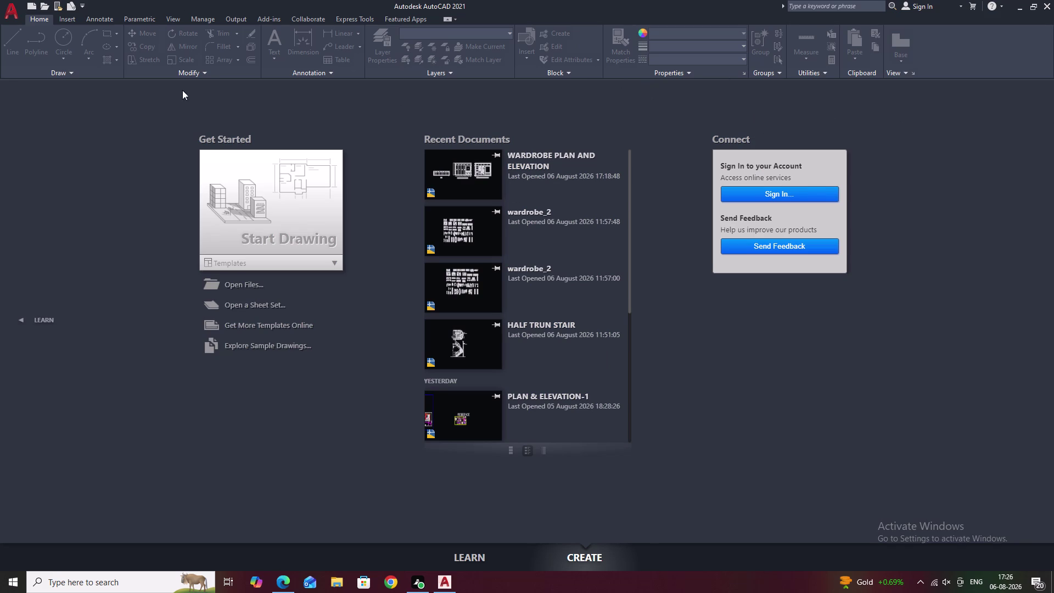
Start a new blank drawing.
click(274, 210)
scroll(down, 3)
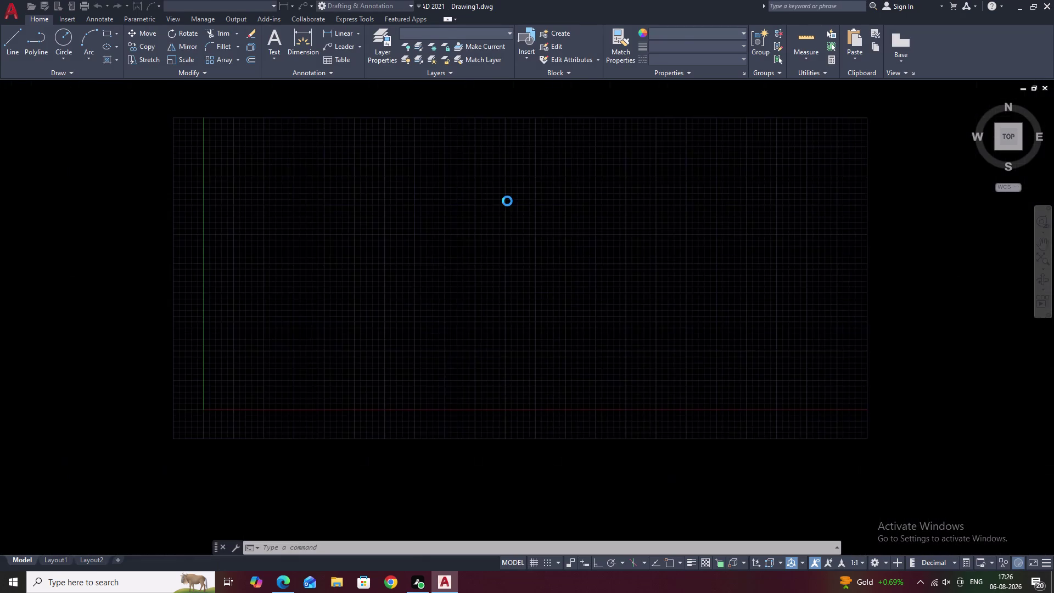
middle_drag(509, 201, 426, 263)
Set drawing units to 0.00 length precision with Meters insertion scale.
text(UN)
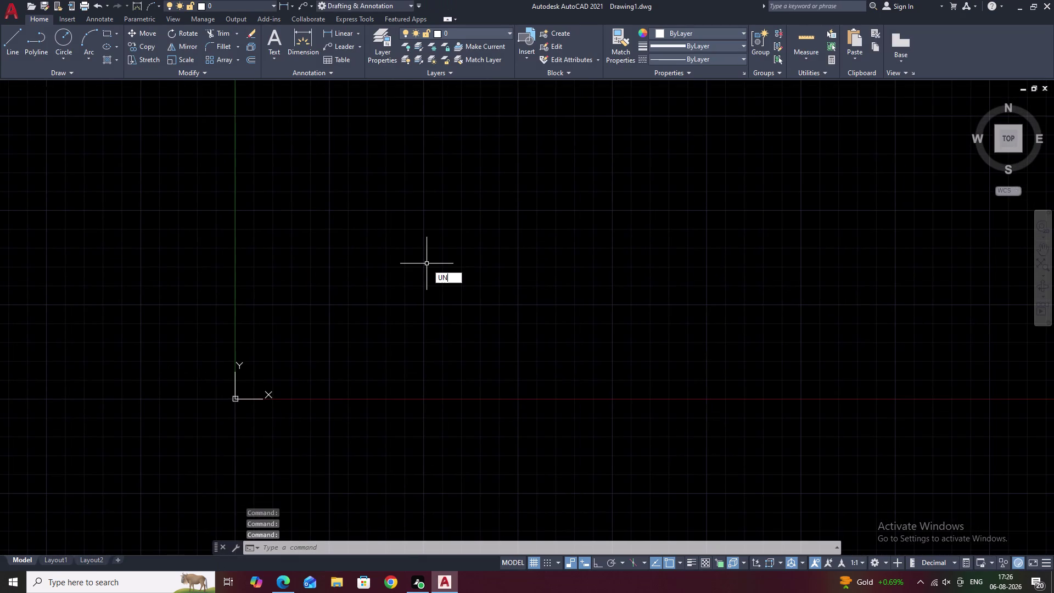
key(space)
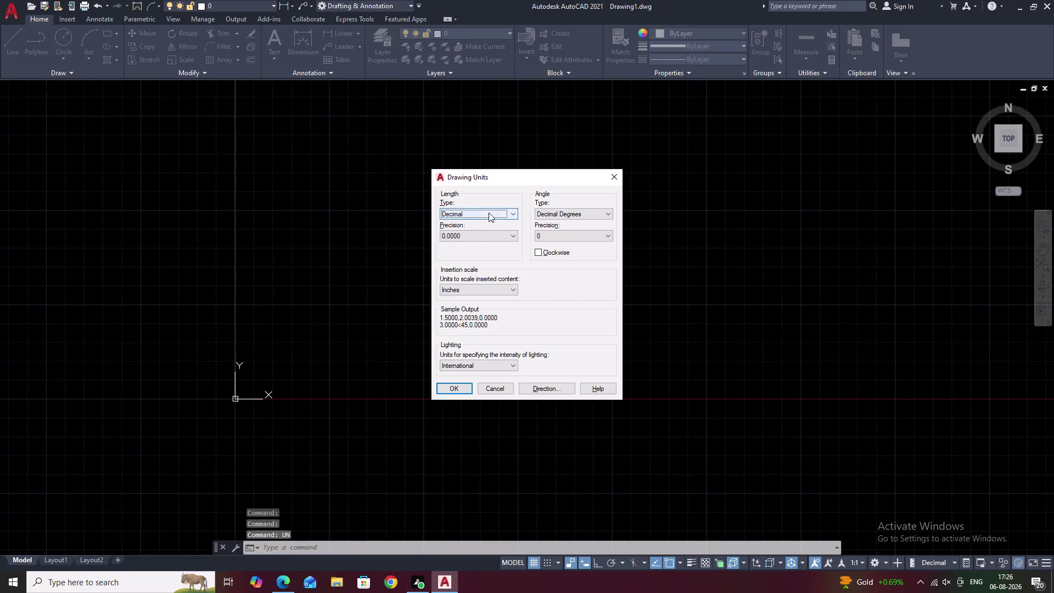
click(481, 231)
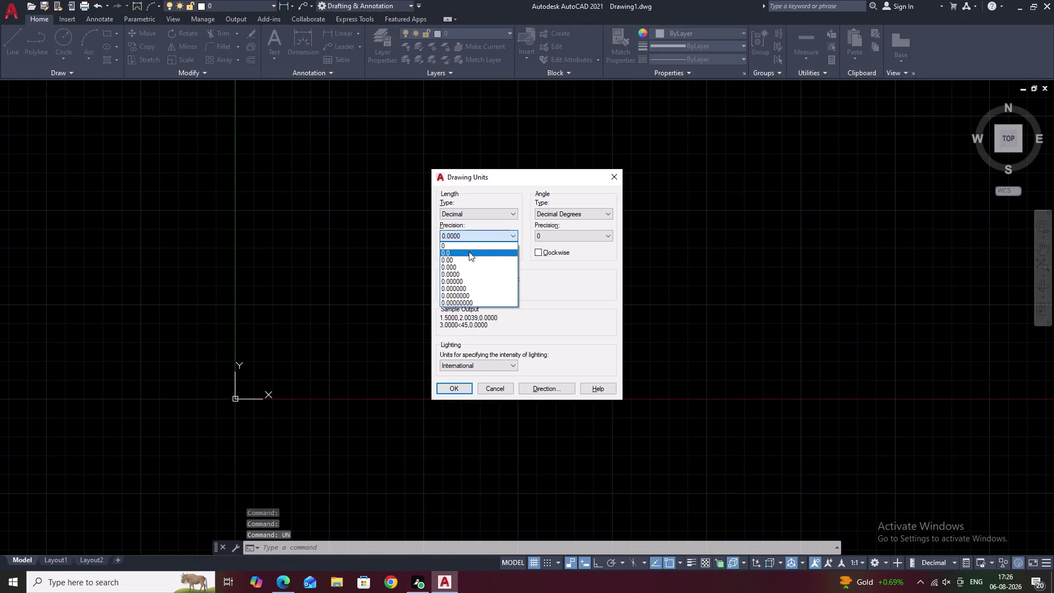
click(468, 259)
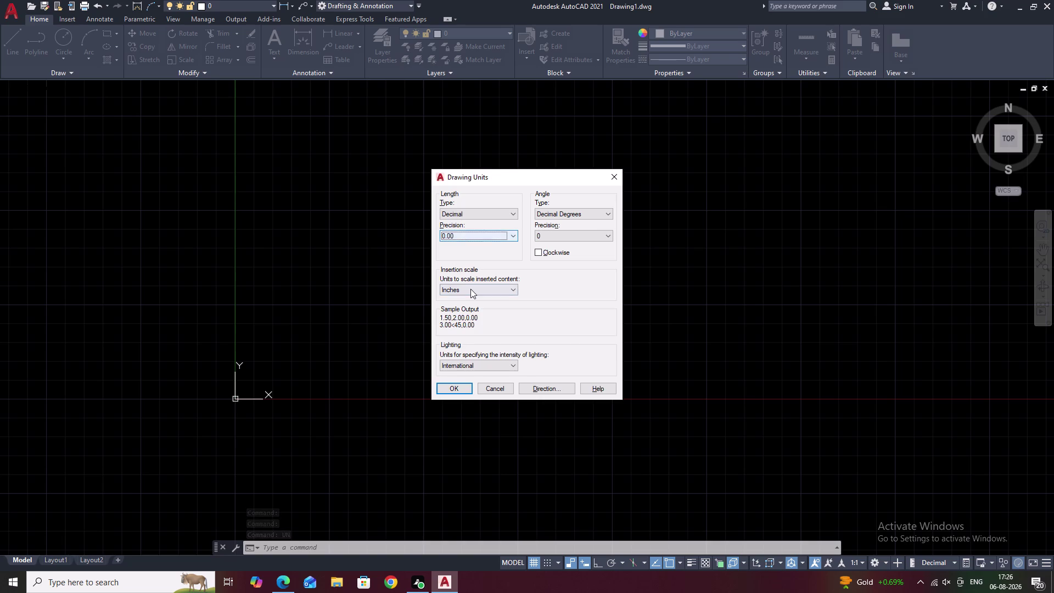
click(471, 288)
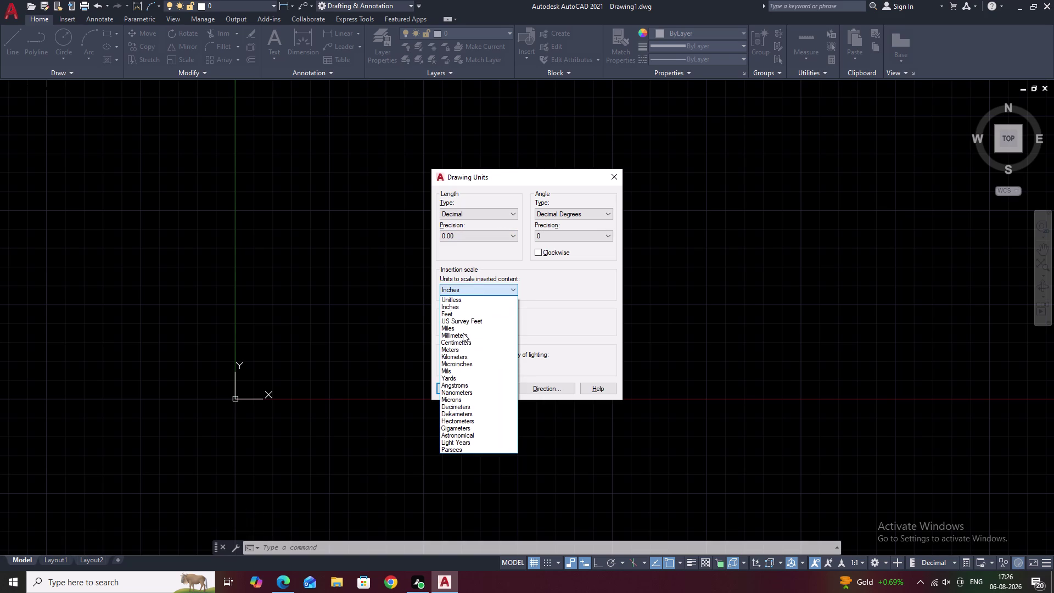
click(463, 348)
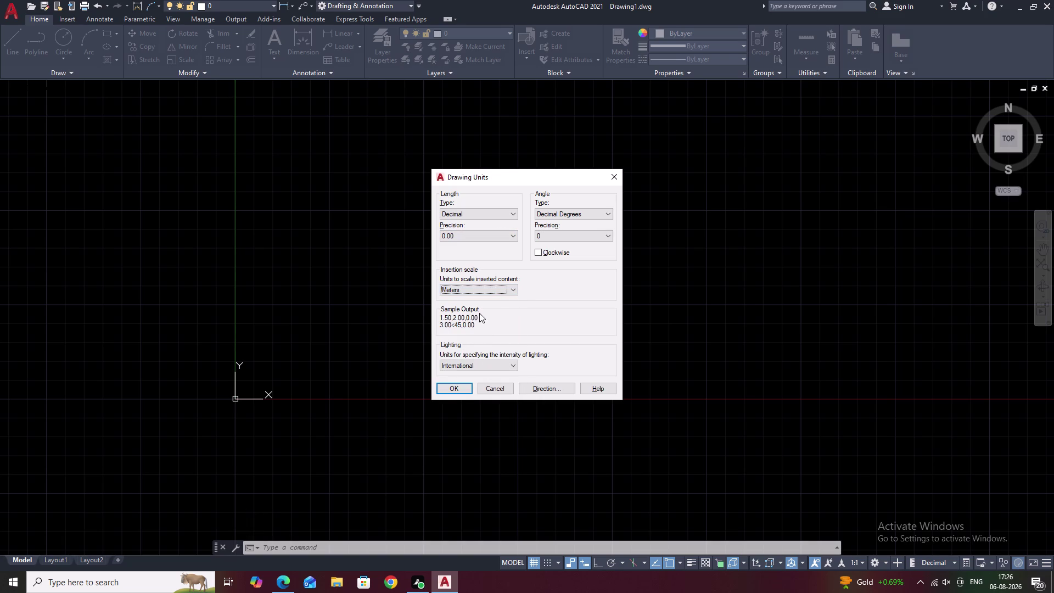
click(452, 383)
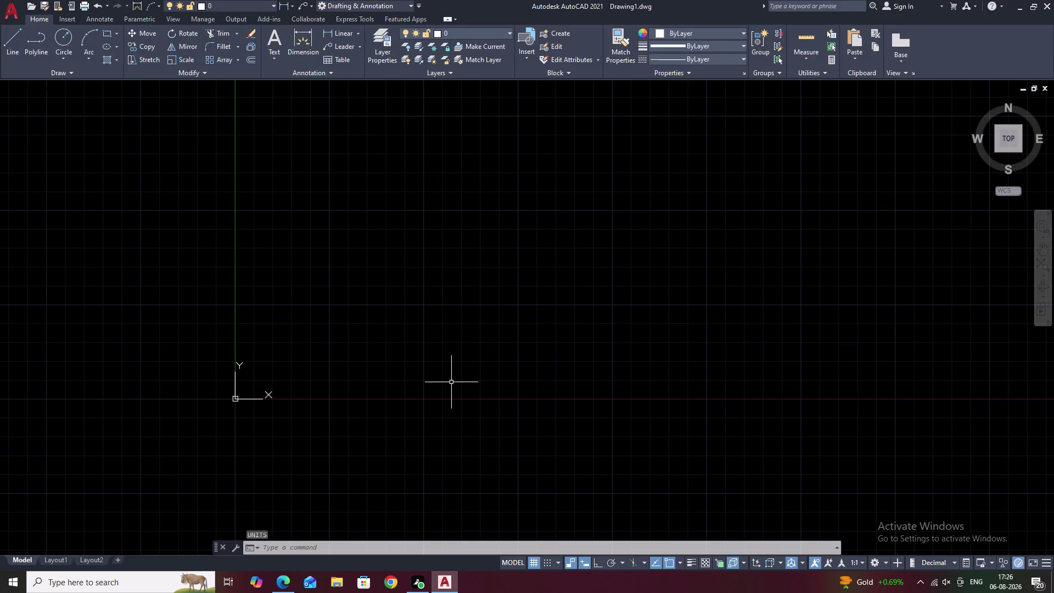
middle_drag(550, 216, 315, 350)
scroll(down, 3)
middle_drag(486, 242, 144, 460)
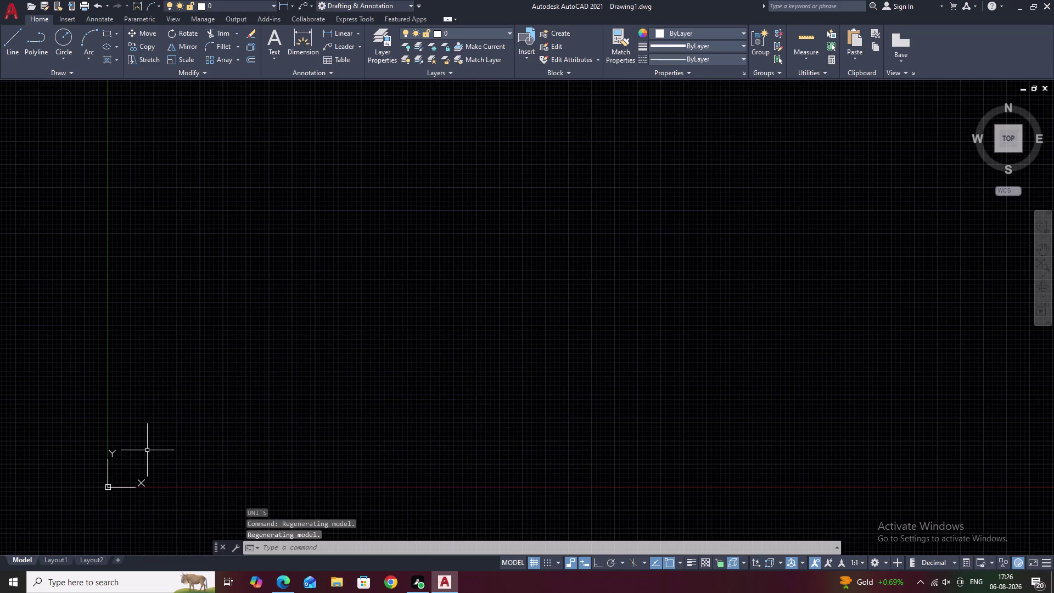
middle_drag(411, 314, 318, 343)
text(L)
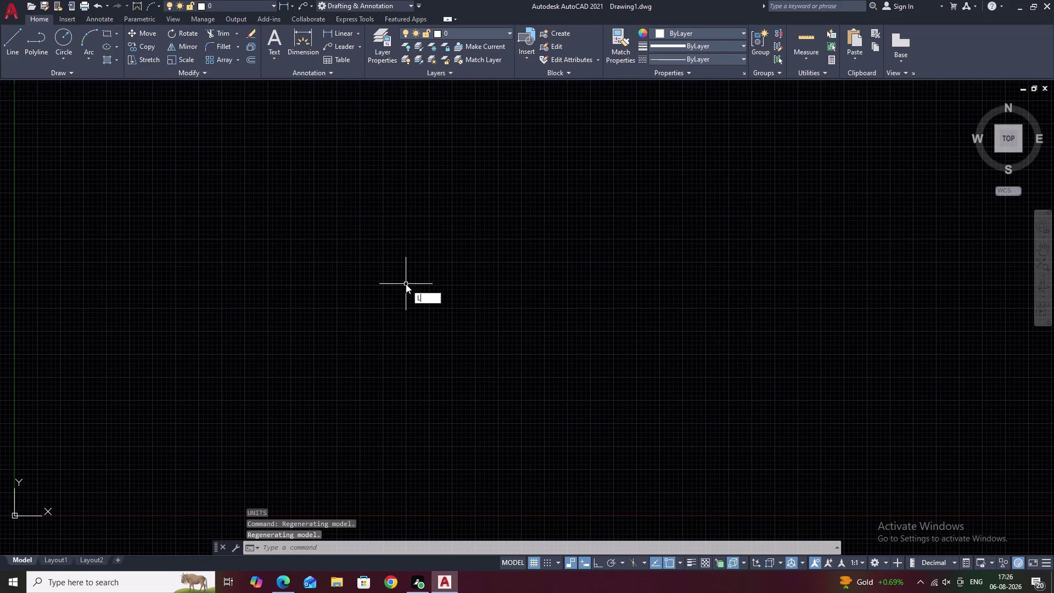
key(space)
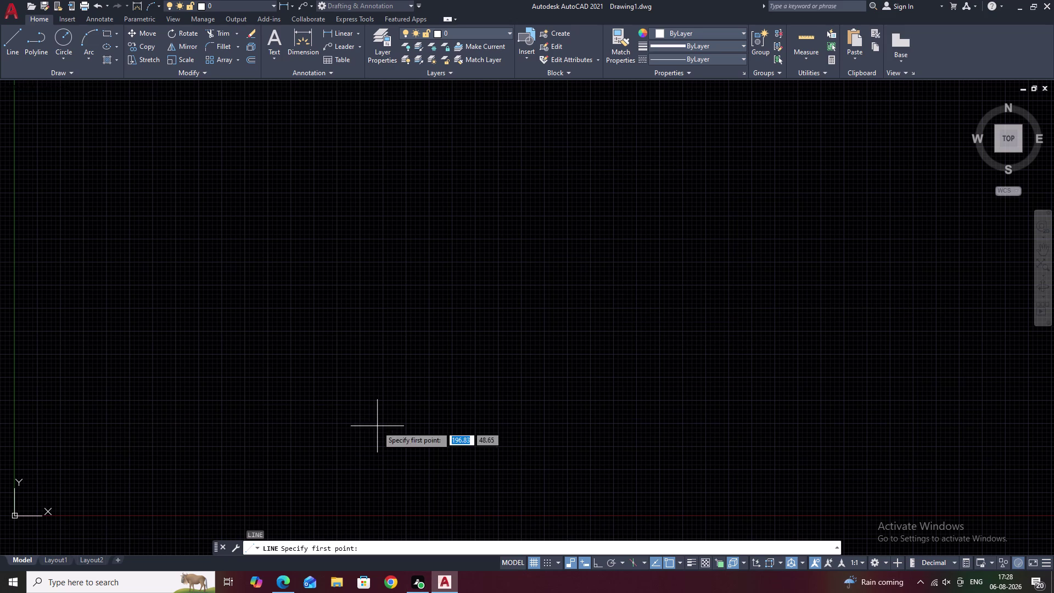
middle_drag(331, 231, 443, 292)
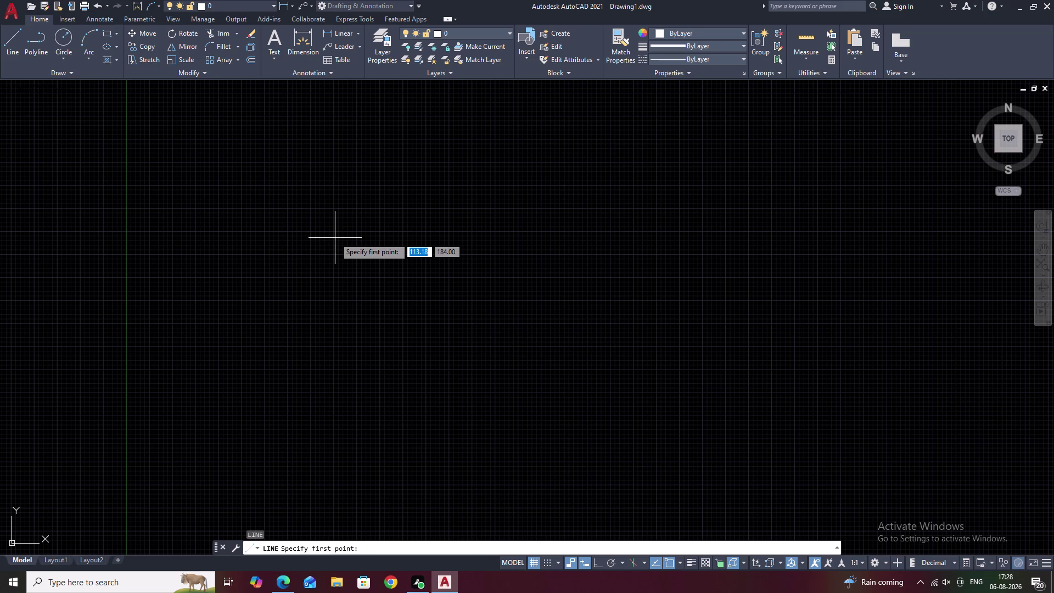
Start a line at the first wall point with Ortho turned on.
key(l)
text(L)
key(space)
key(Escape)
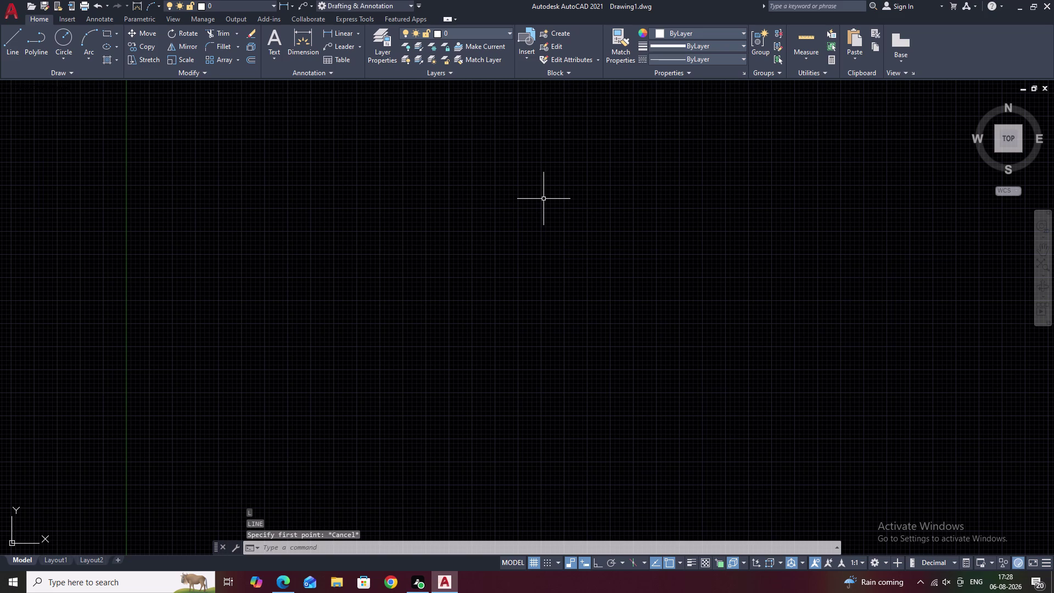
text(L)
key(space)
click(379, 162)
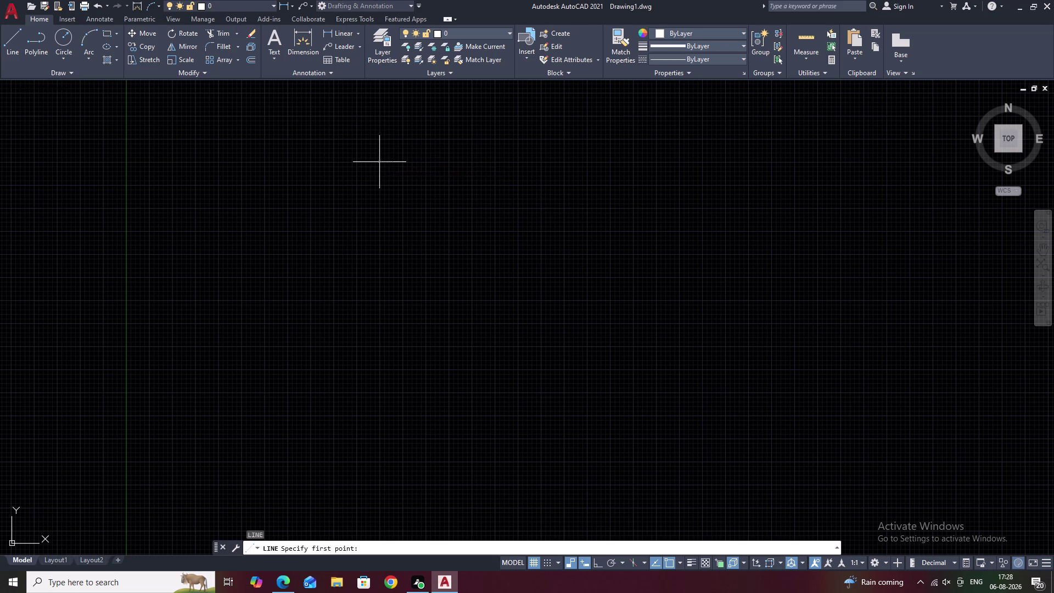
key(F8)
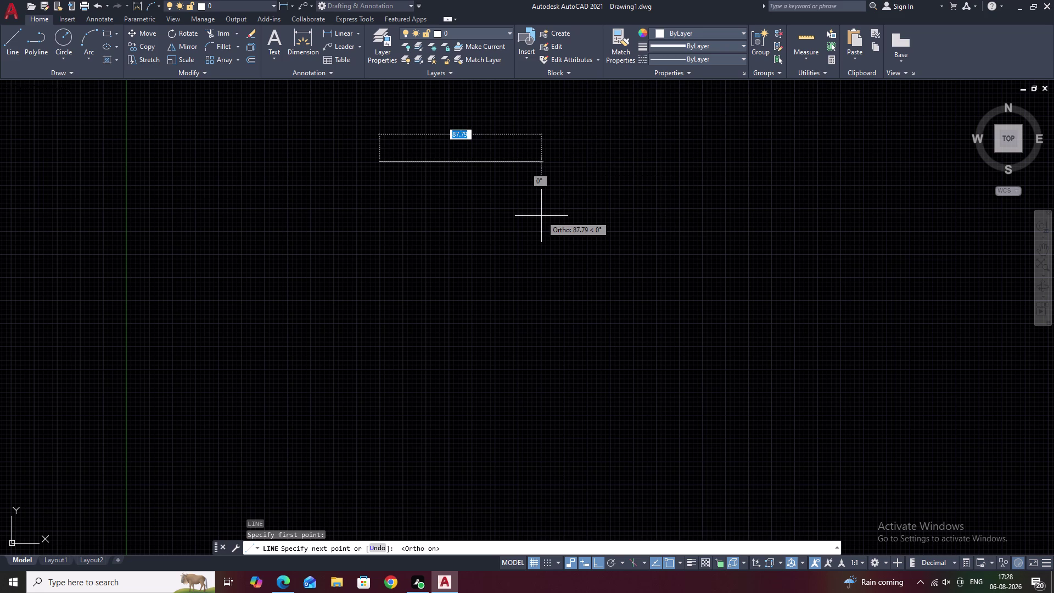
Draw the horizontal wall line at 5.25, correcting an initial 5.23 entry.
text(5.)
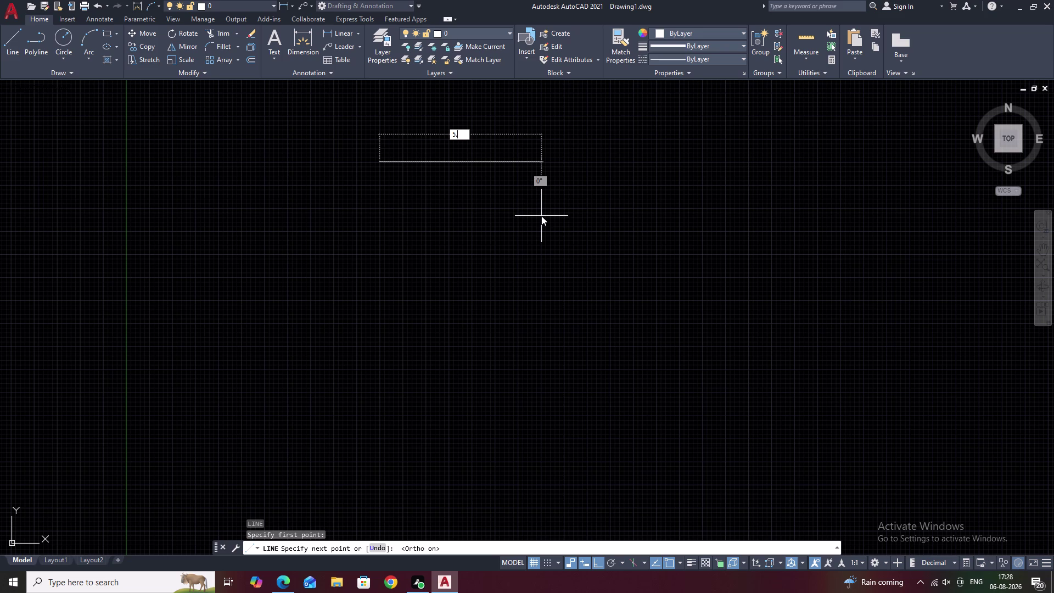
text(23)
key(space)
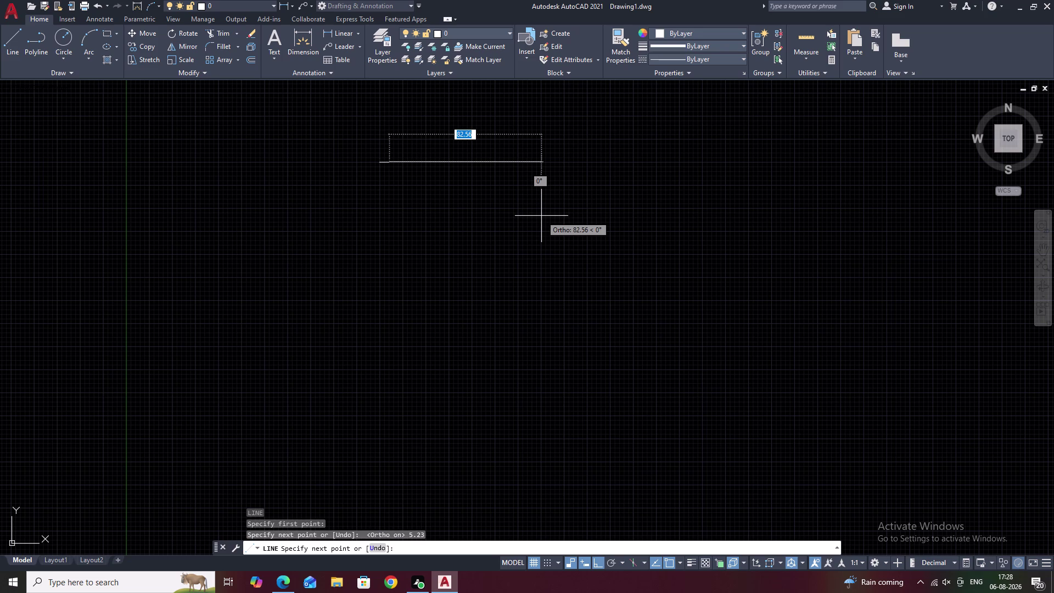
key(ctrl+z)
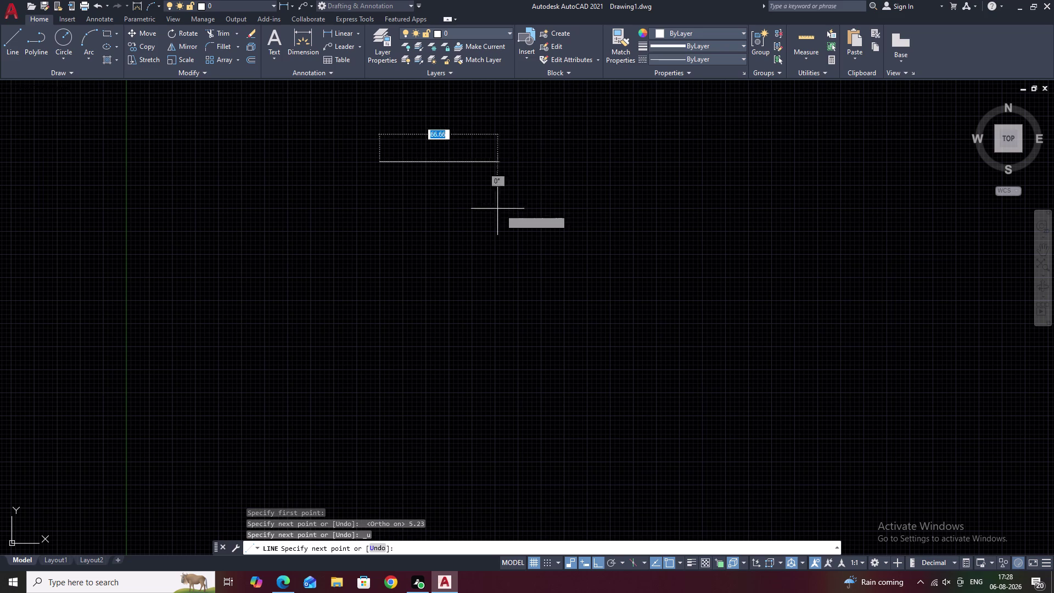
text(5.)
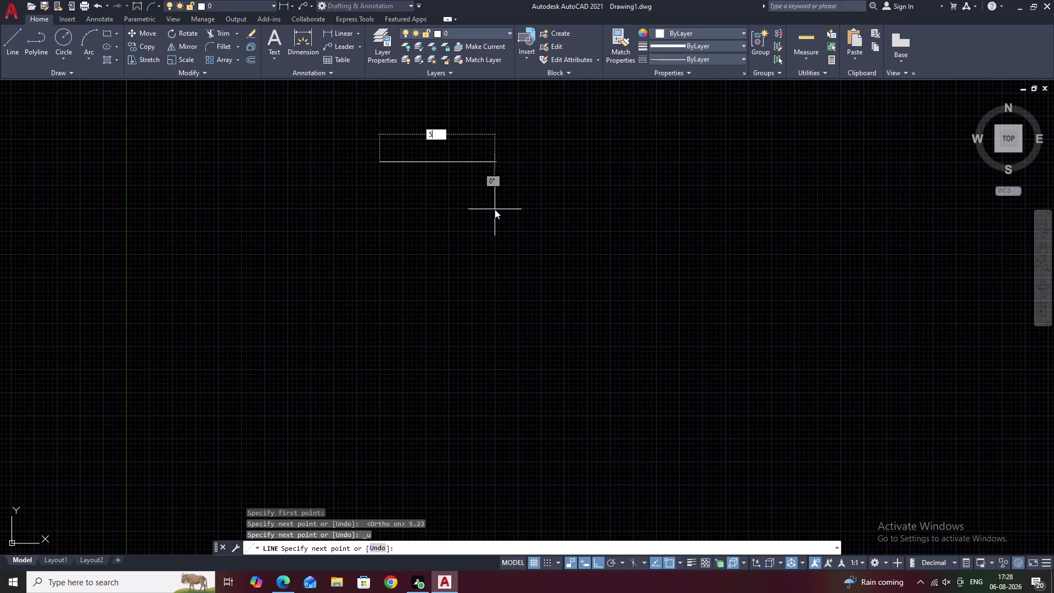
text(25)
key(space)
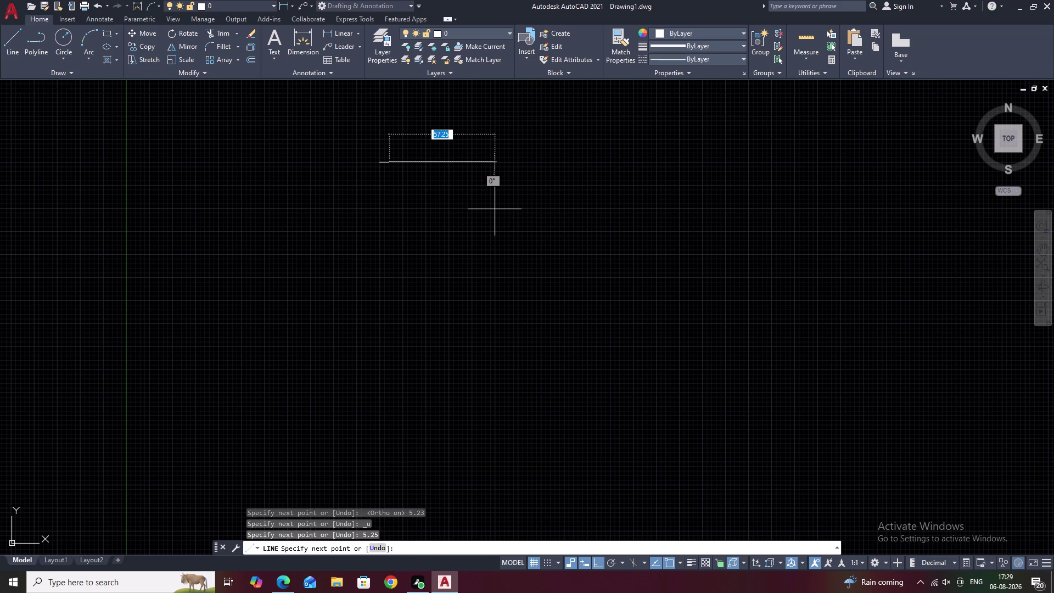
key(Escape)
scroll(up, 3)
Draw a 3.60 wall segment down from the top line's right end.
middle_drag(376, 166, 504, 228)
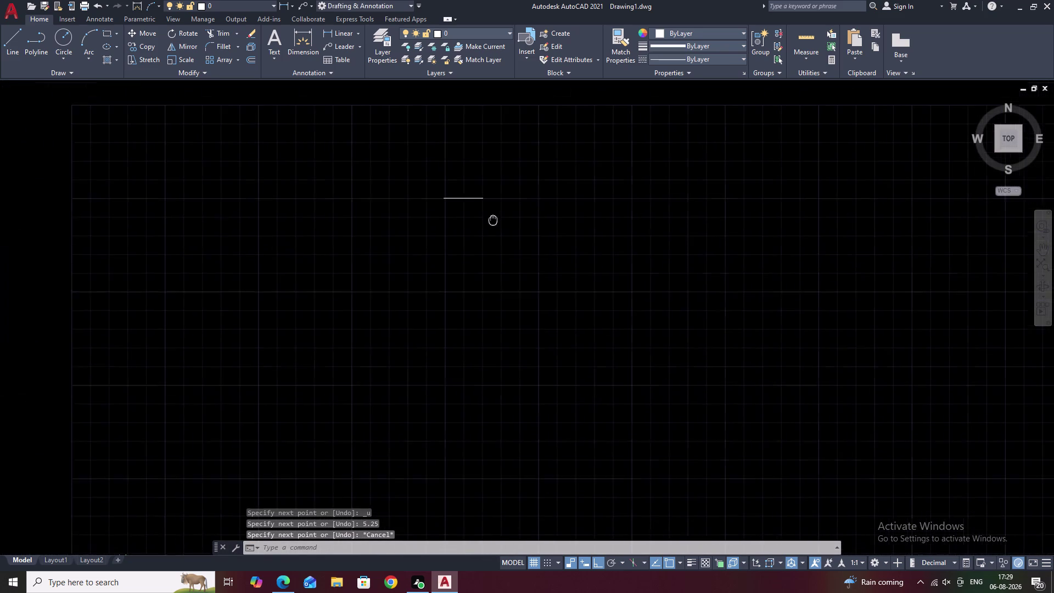
middle_drag(504, 228, 544, 248)
scroll(up, 3)
middle_drag(503, 252, 583, 275)
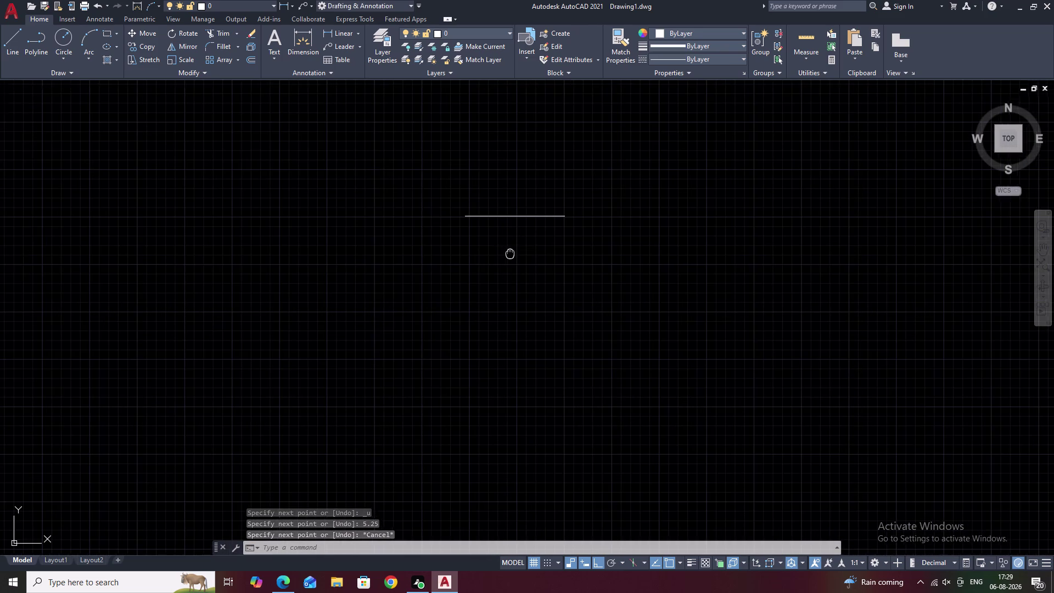
middle_drag(583, 275, 587, 277)
scroll(up, 3)
middle_drag(675, 275, 517, 279)
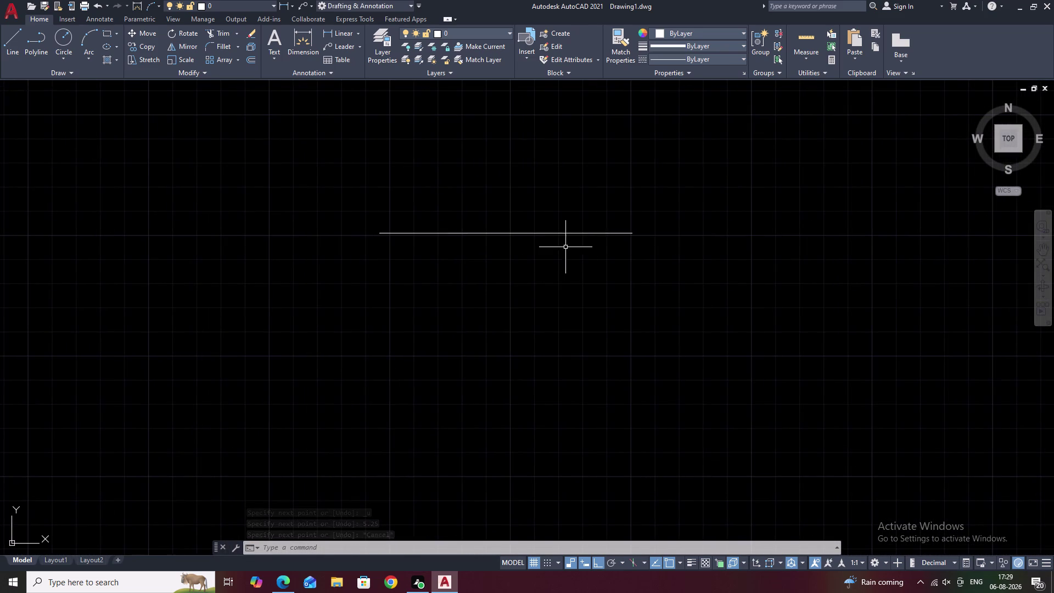
scroll(up, 3)
text(L)
key(space)
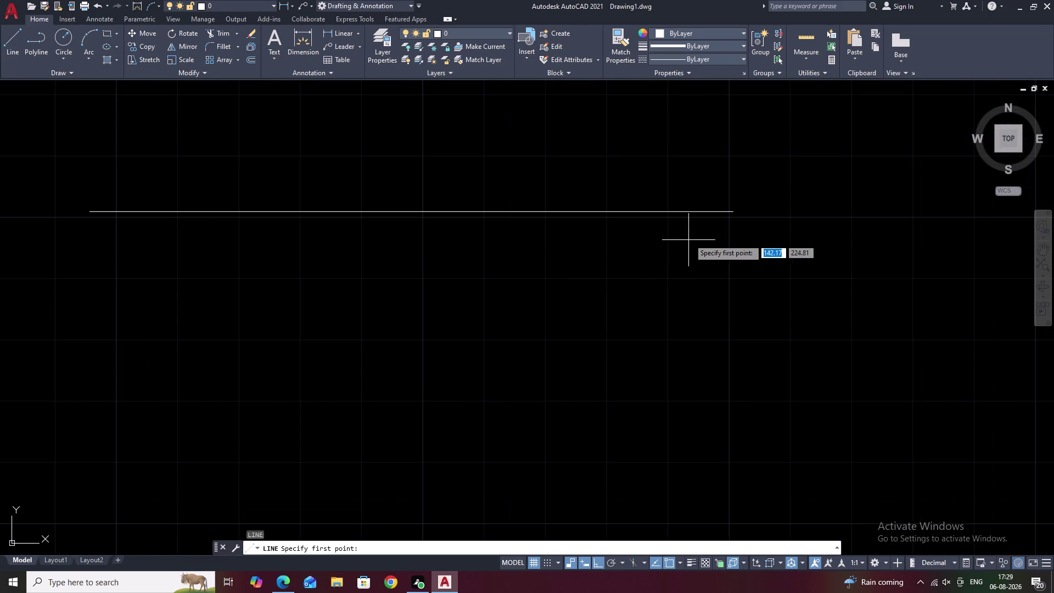
click(735, 212)
middle_drag(747, 365, 744, 291)
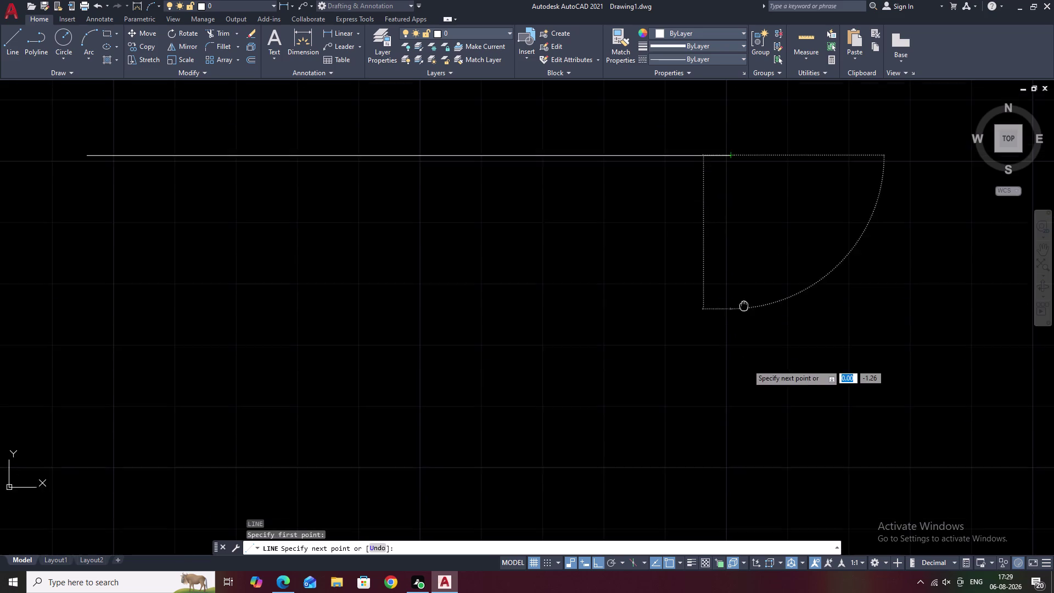
middle_drag(744, 291, 743, 219)
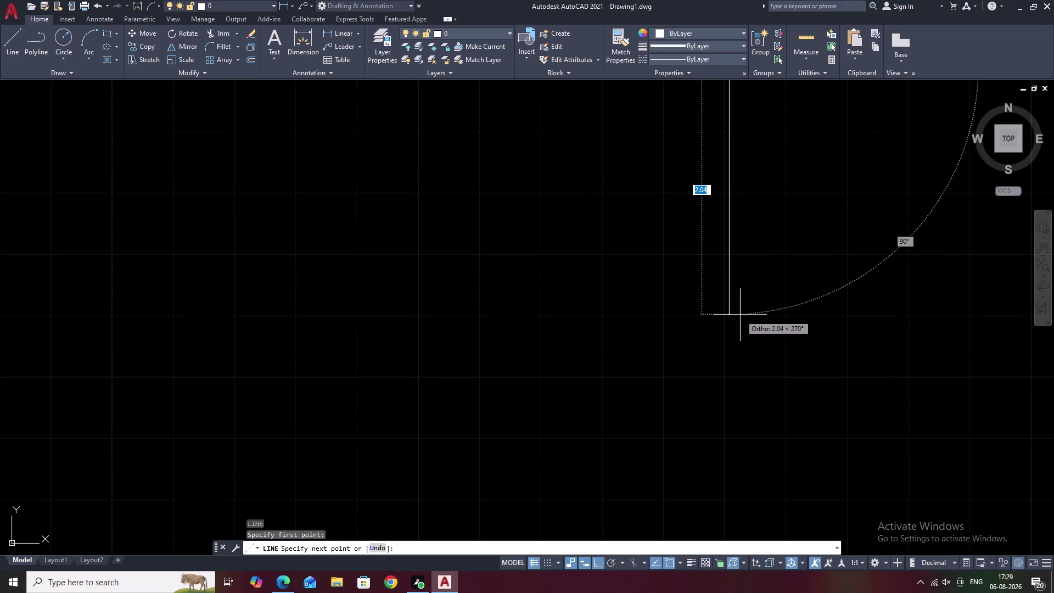
text(3.60)
key(space)
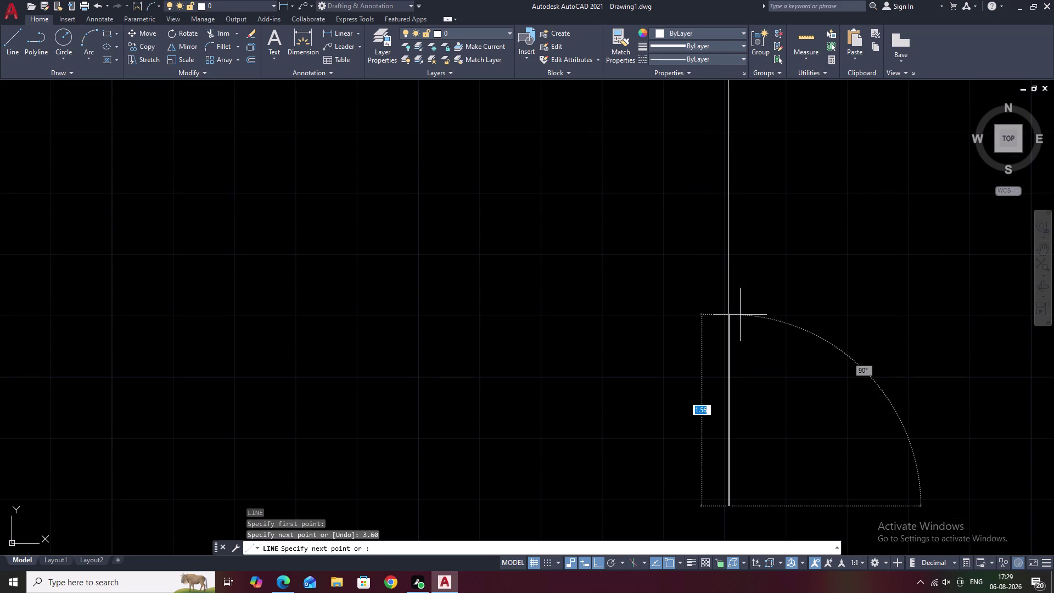
Add a 5.25 bottom side and close the outline, then undo it.
scroll(down, 3)
middle_drag(161, 353, 296, 353)
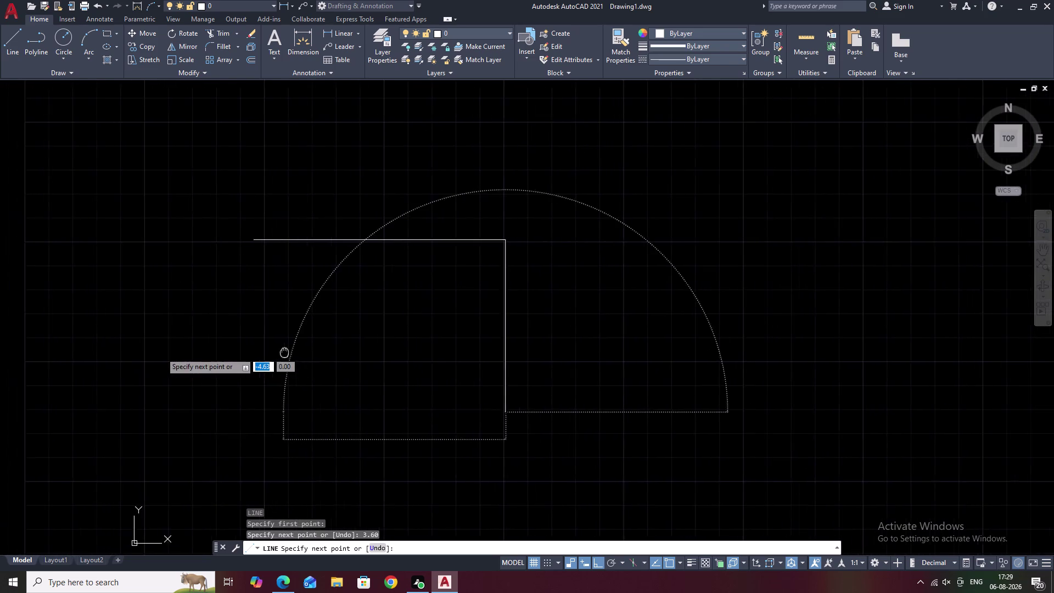
middle_drag(296, 353, 330, 354)
text(5.2)
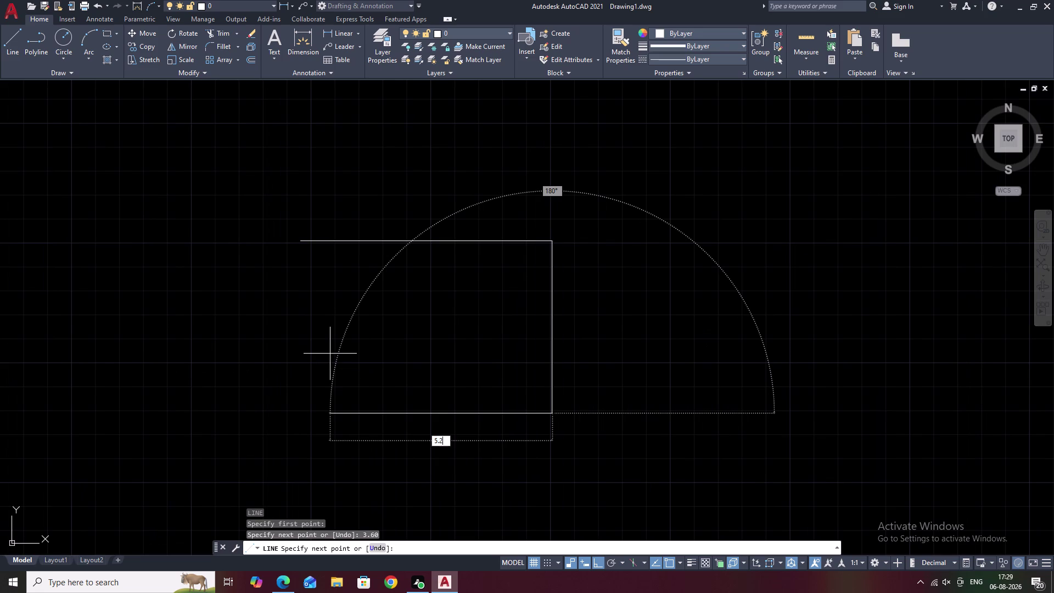
text(5)
key(space)
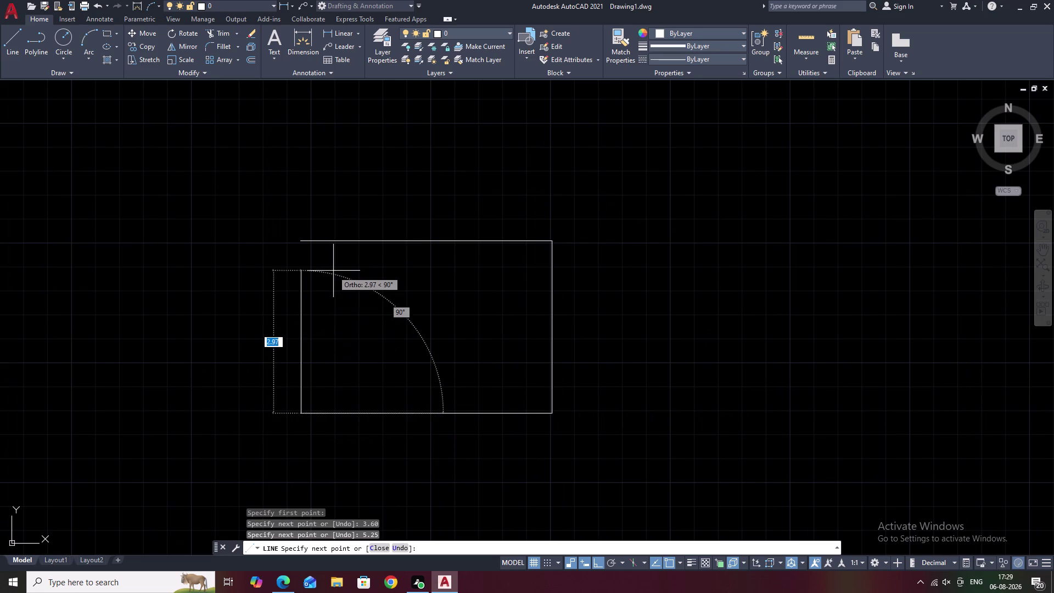
text(C)
key(space)
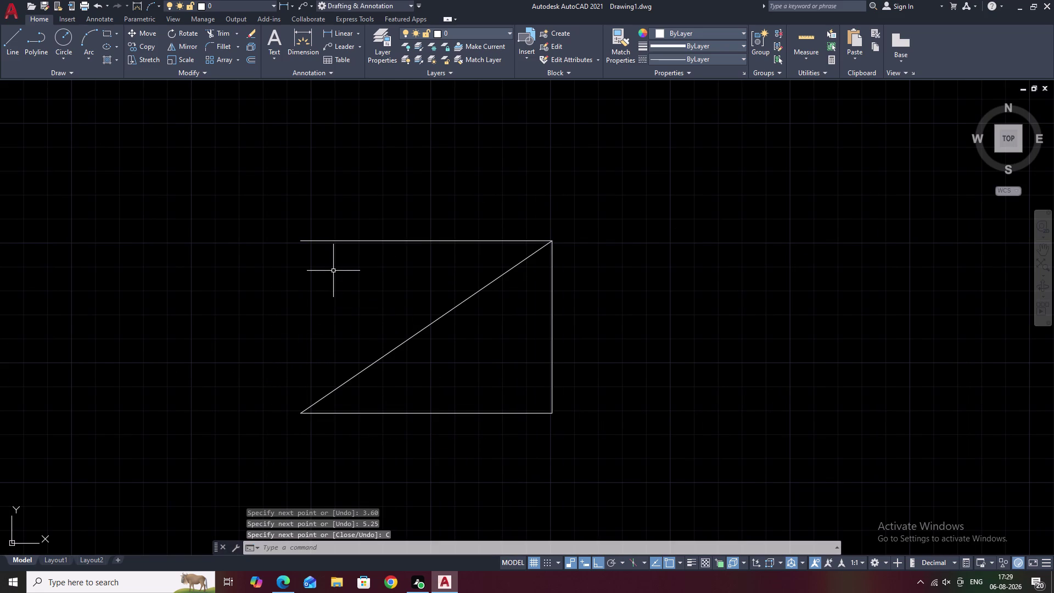
key(ctrl+z)
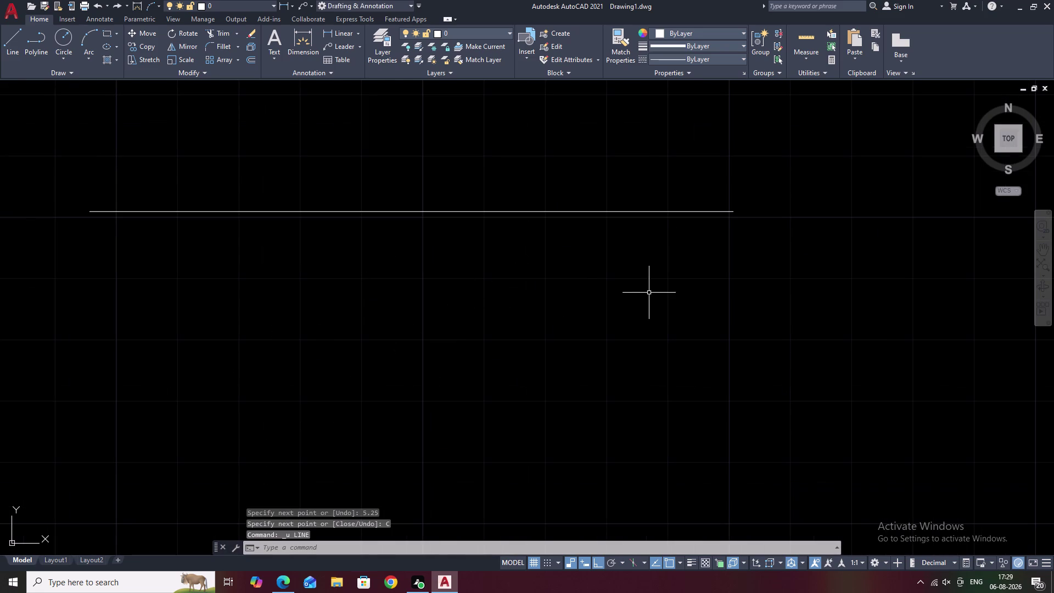
Draw a 3.60 wall down from the top line's right end.
text(L)
key(space)
click(733, 213)
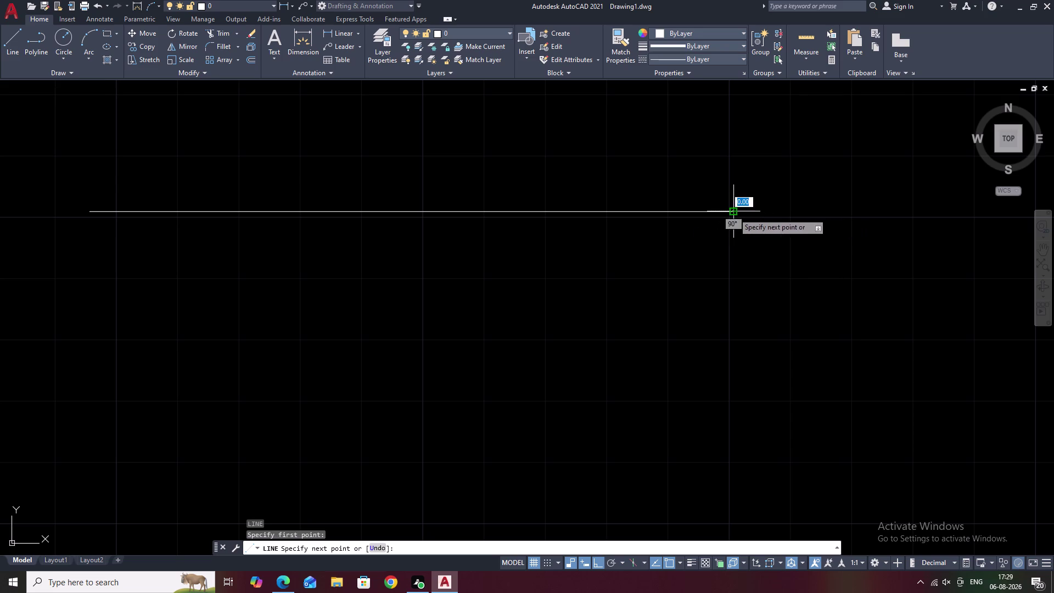
text(3.6)
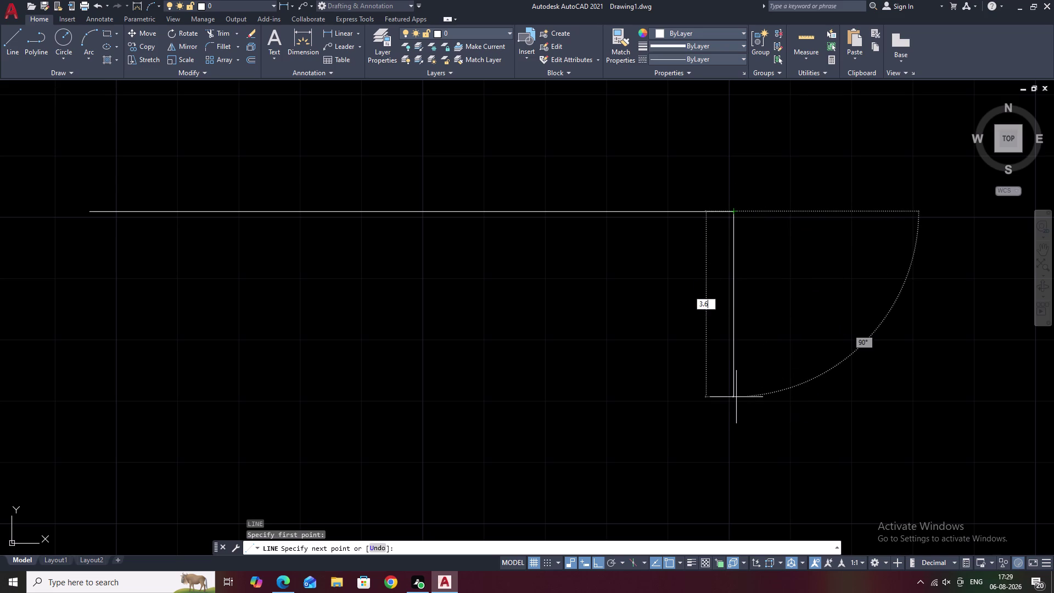
text(0)
key(space)
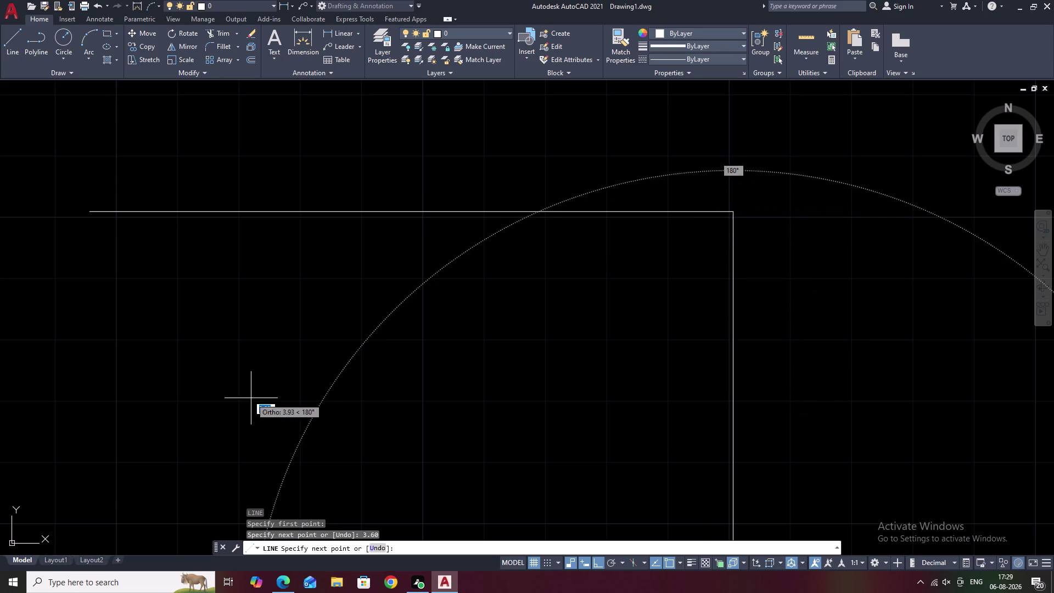
Complete the room with a 5.25 bottom side and a 3.60 left side.
middle_drag(251, 398, 382, 239)
text(5.)
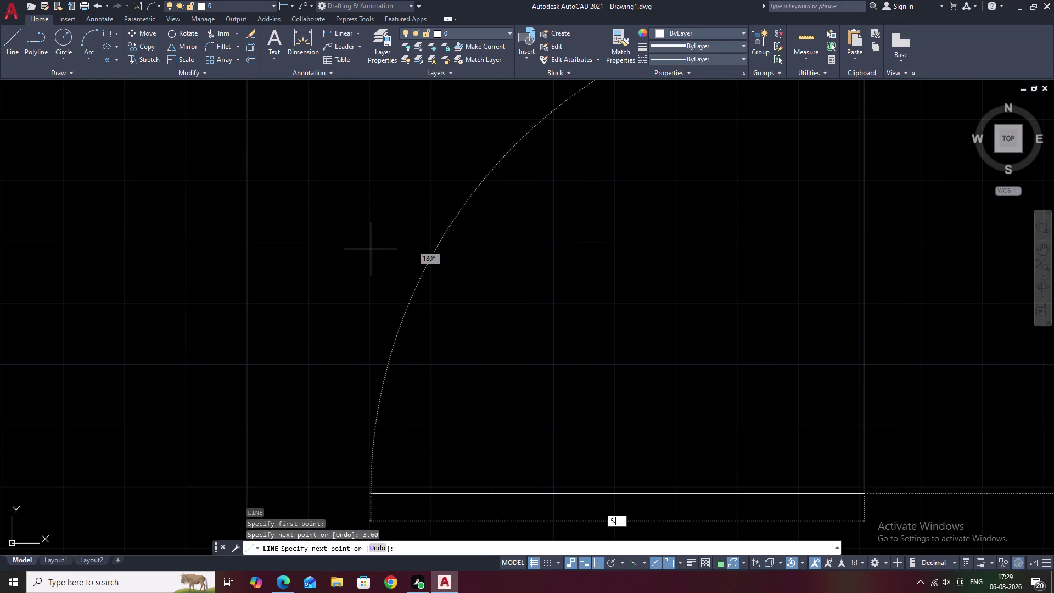
text(25)
key(space)
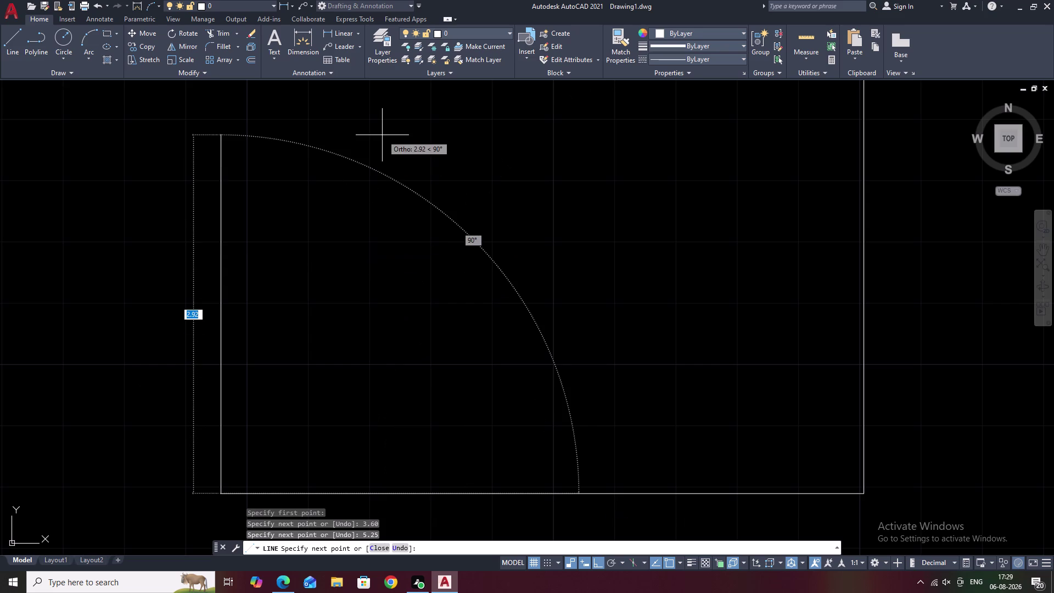
text(3.6)
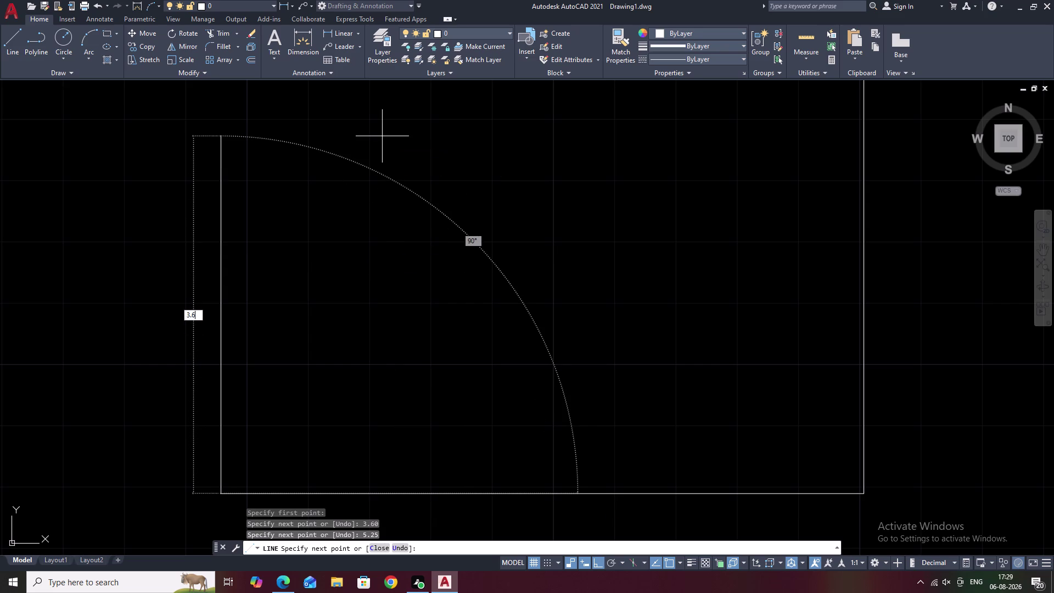
text(0)
key(space)
key(Escape)
scroll(down, 3)
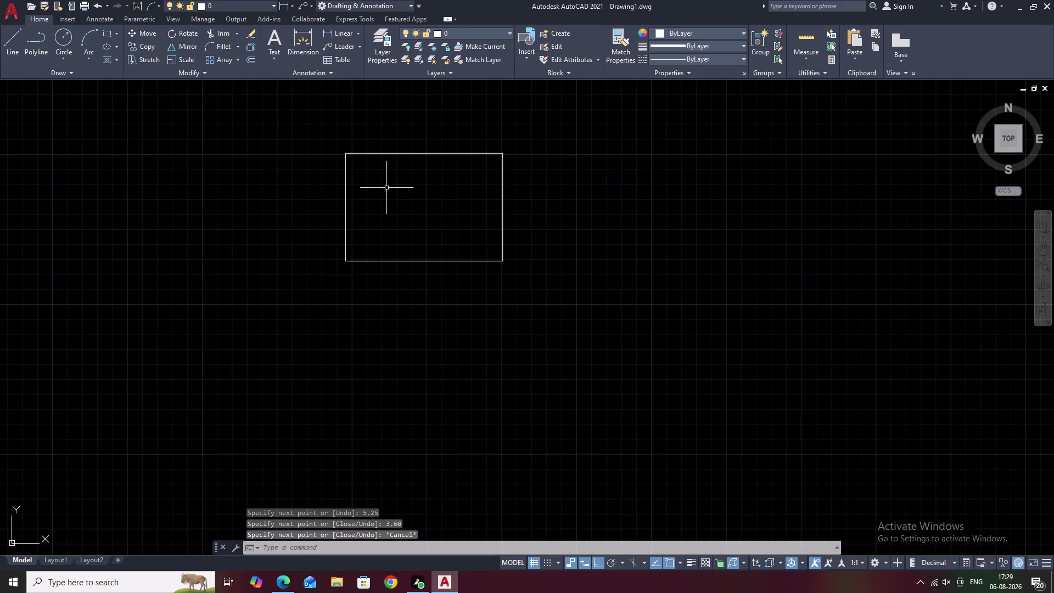
middle_drag(387, 188, 395, 284)
scroll(up, 3)
Clear leftover input and start the OFFSET command with O.
middle_drag(395, 284, 438, 277)
key(Escape)
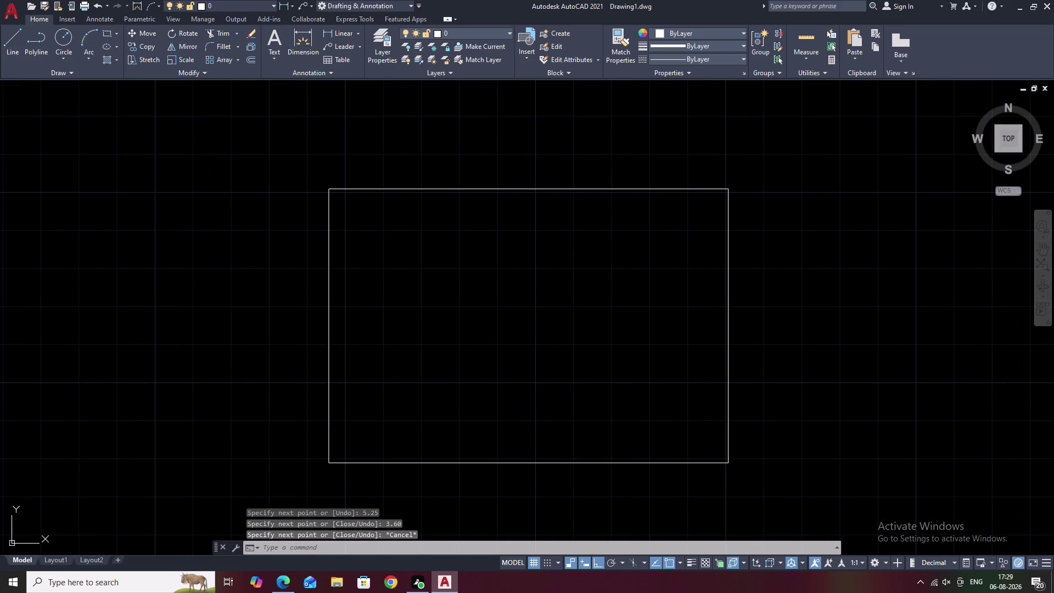
key(l)
key(BackSpace)
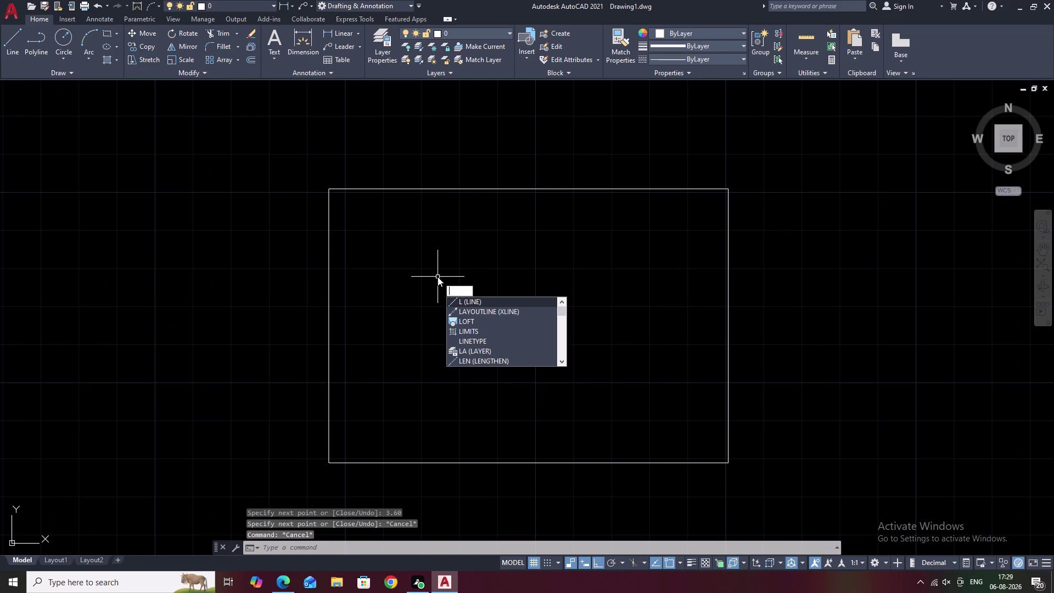
text(O)
key(space)
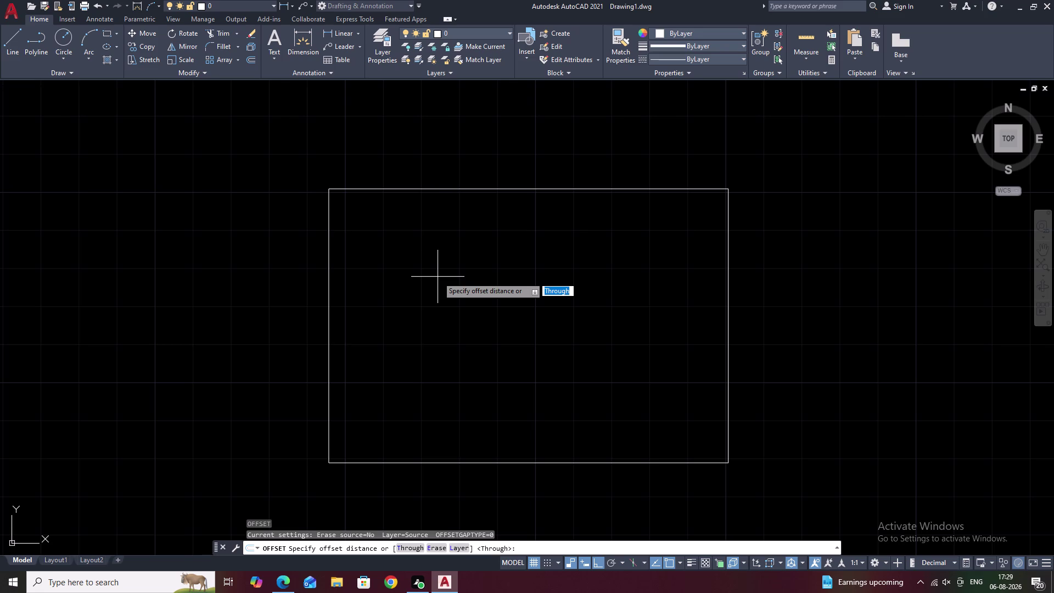
Offset the top wall outward by 0.25.
text(.)
text(25)
key(space)
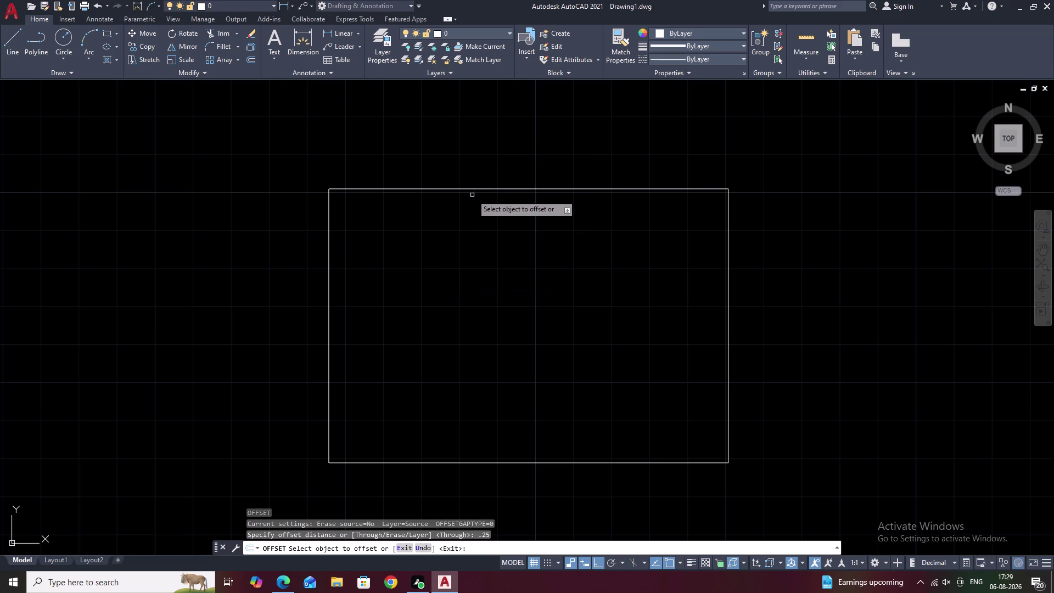
click(472, 188)
click(474, 163)
key(space)
key(space)
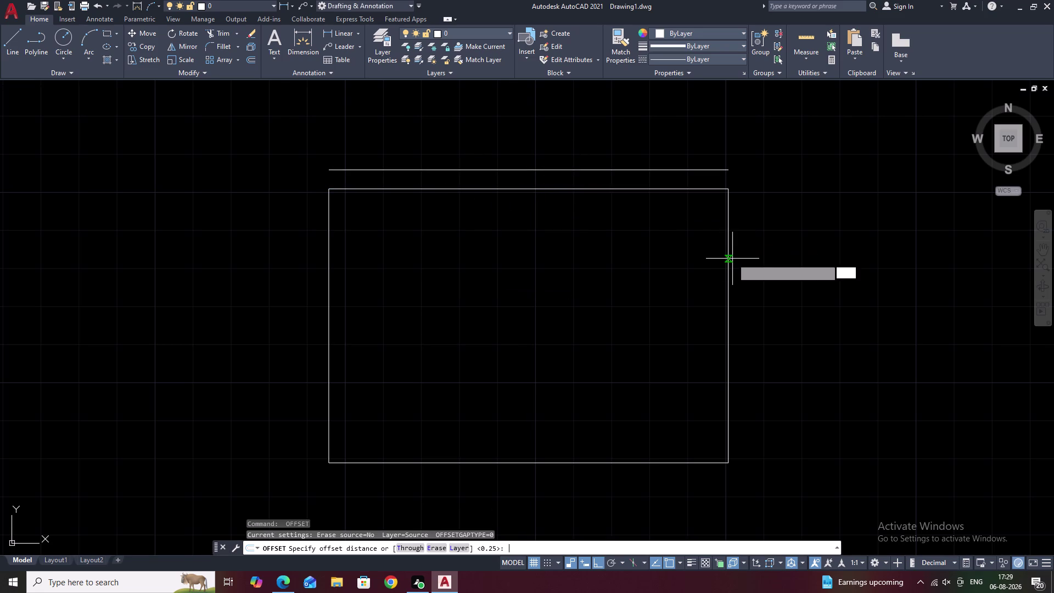
key(space)
Offset the right, bottom and left walls outward by 0.25.
click(730, 267)
click(782, 280)
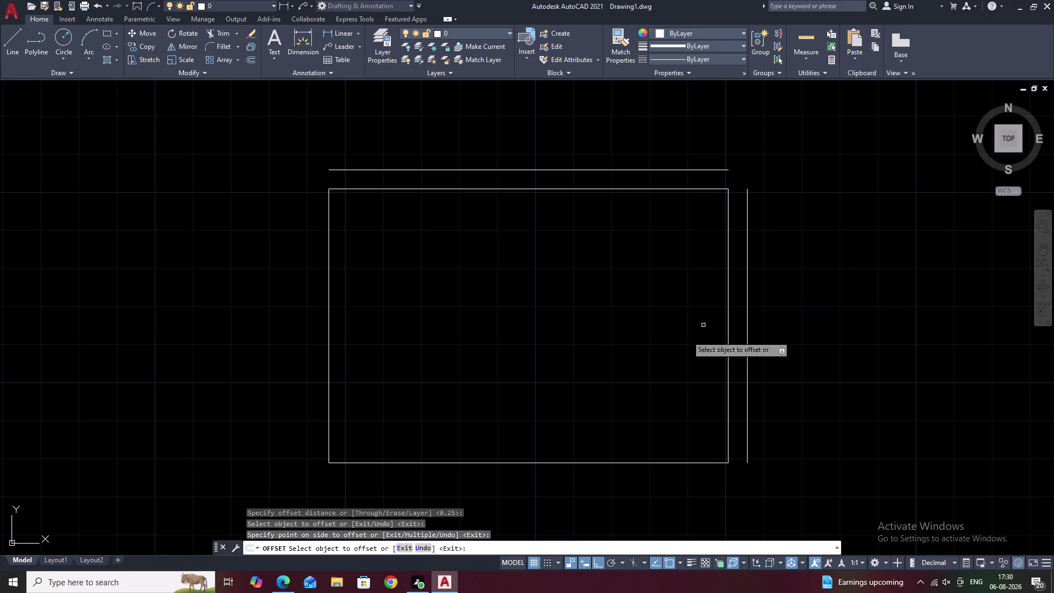
click(514, 462)
click(512, 493)
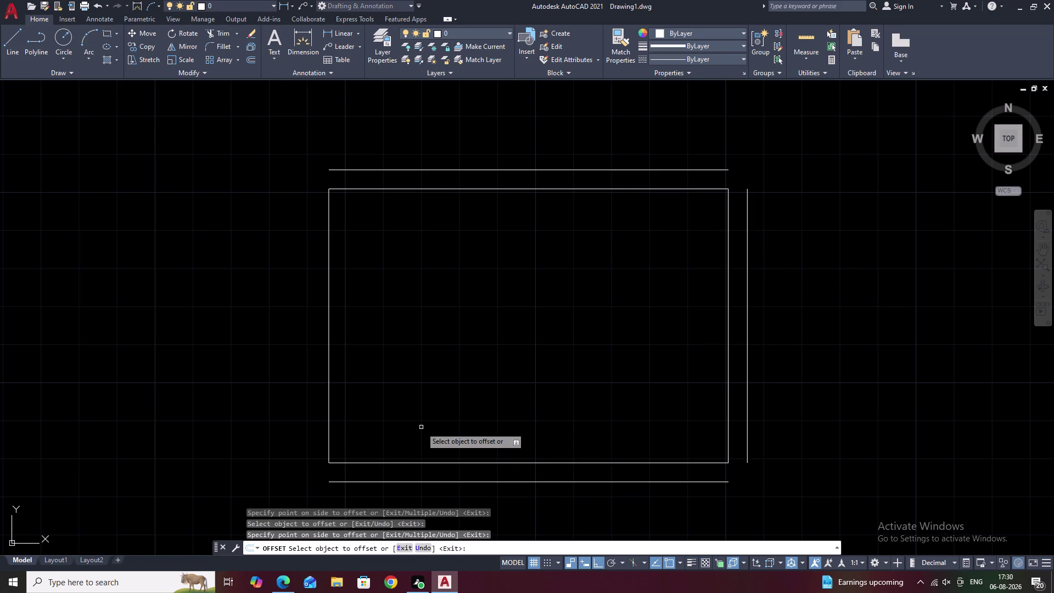
click(327, 329)
click(329, 329)
click(258, 326)
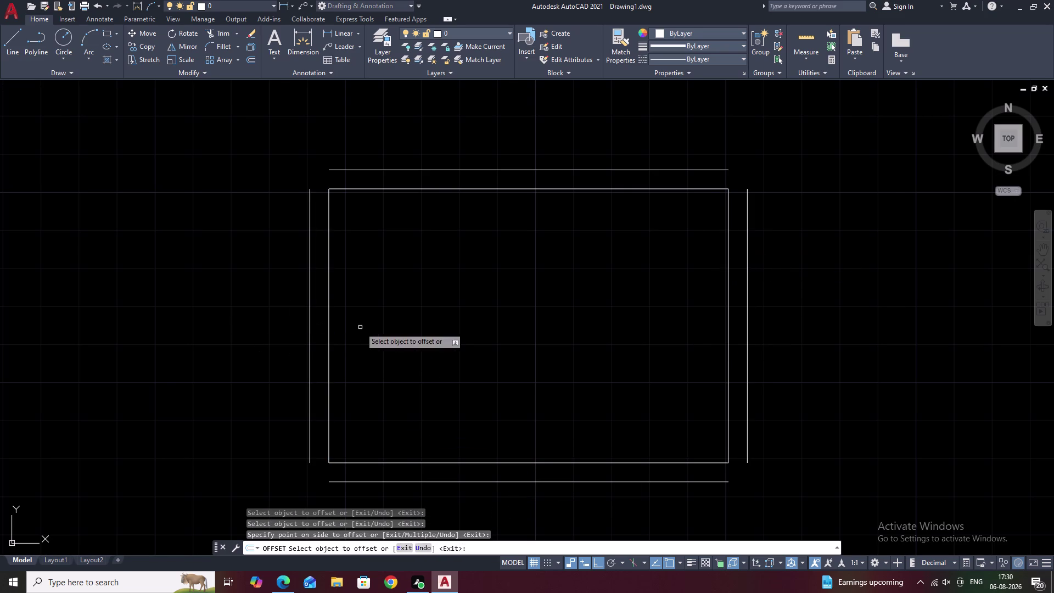
scroll(down, 3)
middle_drag(476, 338, 482, 305)
key(Escape)
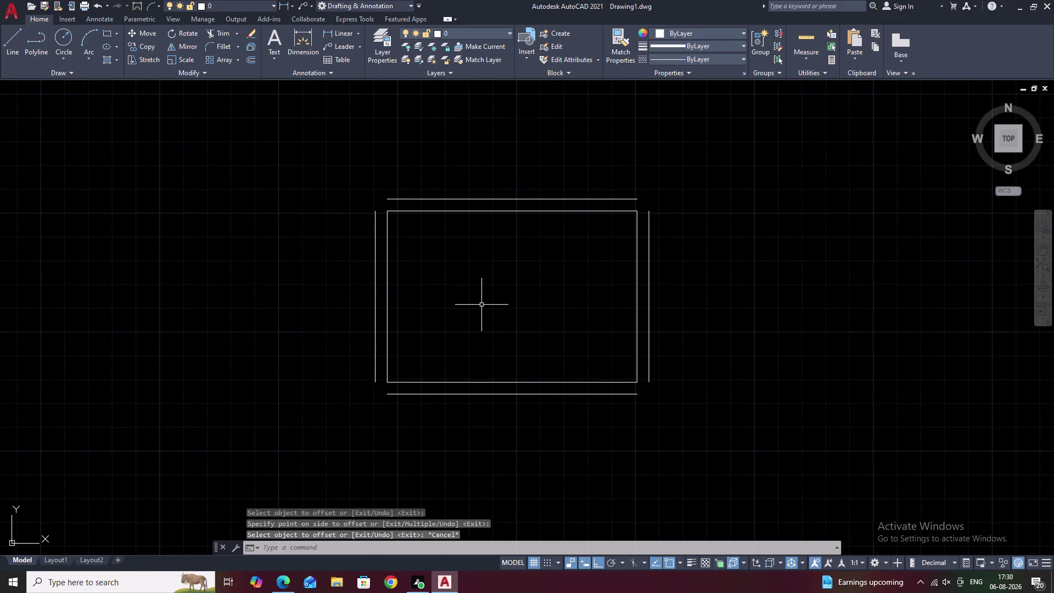
text(F)
key(space)
Fillet the outer bottom-left and top-left wall corners closed.
click(433, 395)
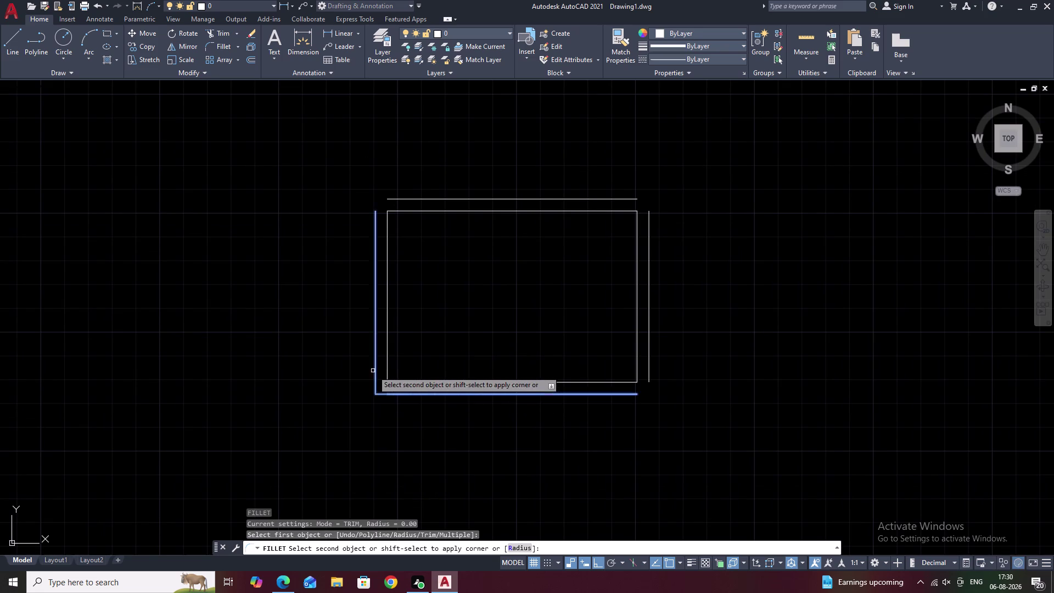
click(373, 368)
click(374, 366)
key(space)
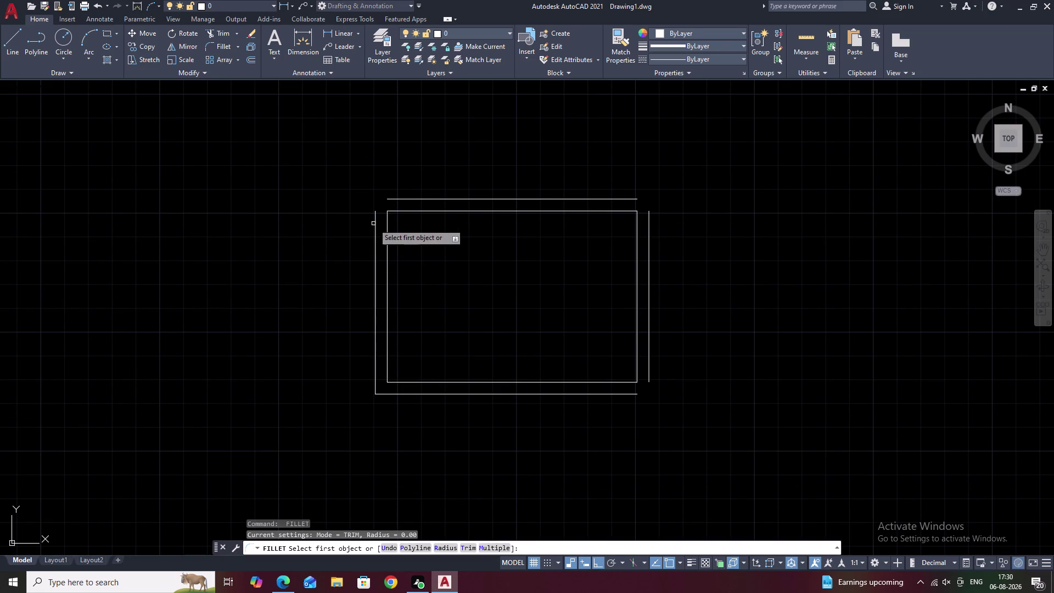
click(375, 223)
click(423, 198)
key(space)
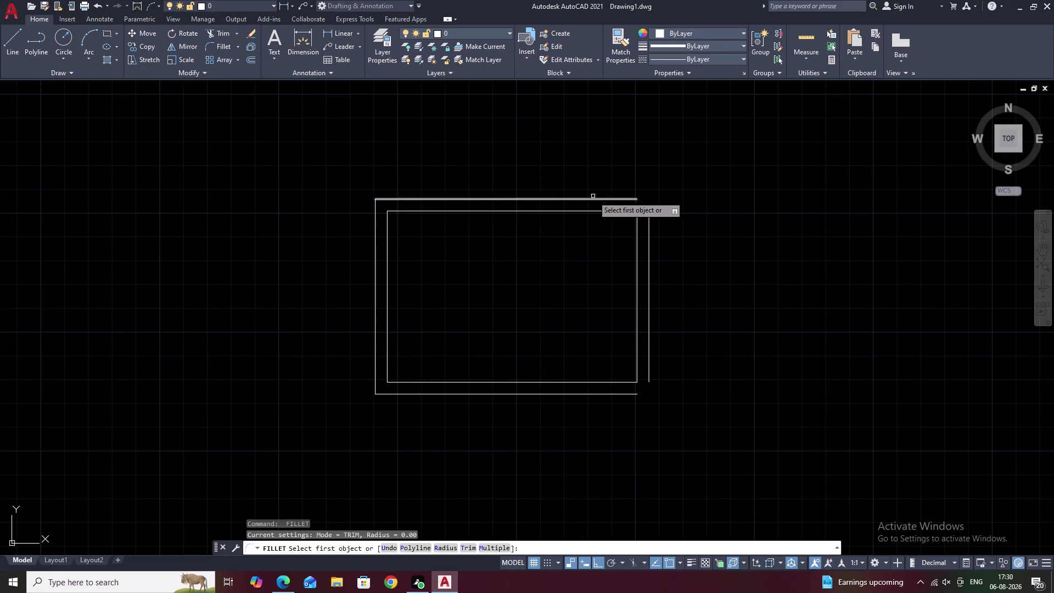
Fillet the outer top-right and bottom-right wall corners closed.
click(602, 201)
click(650, 236)
key(space)
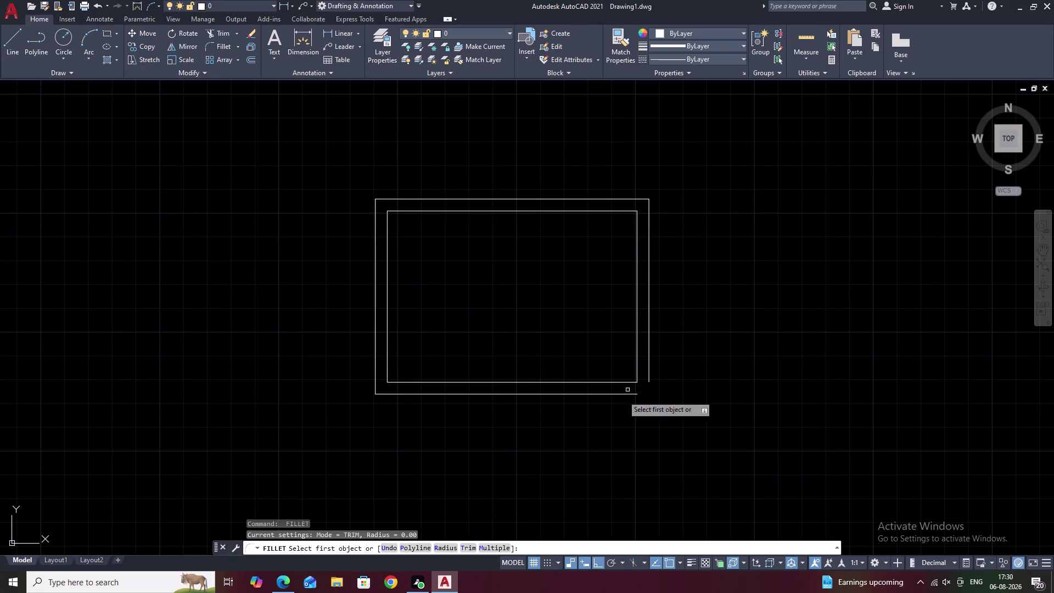
click(616, 394)
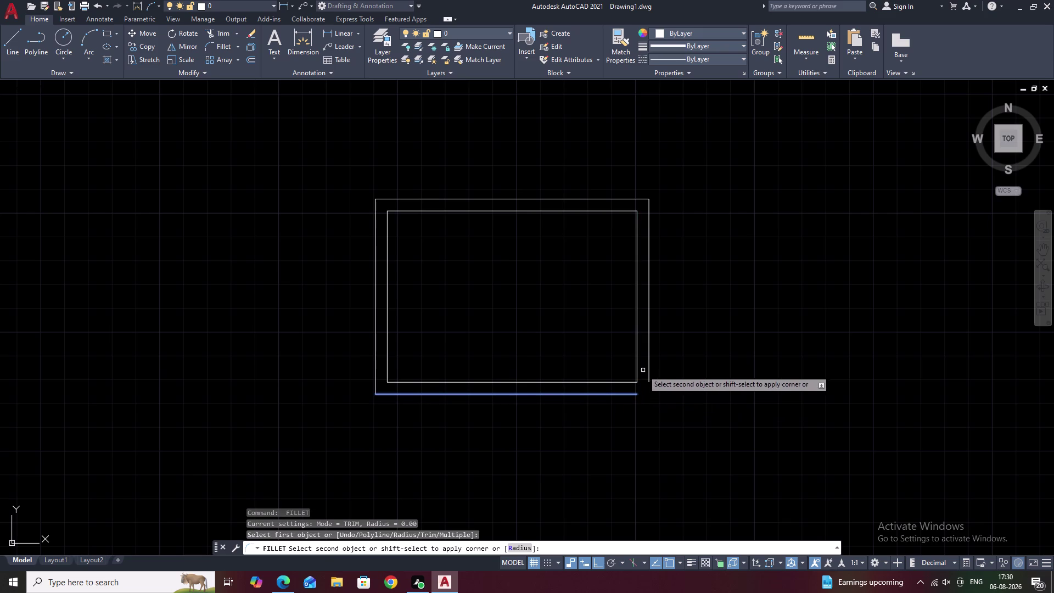
click(650, 365)
scroll(down, 3)
middle_drag(681, 354, 529, 357)
key(Escape)
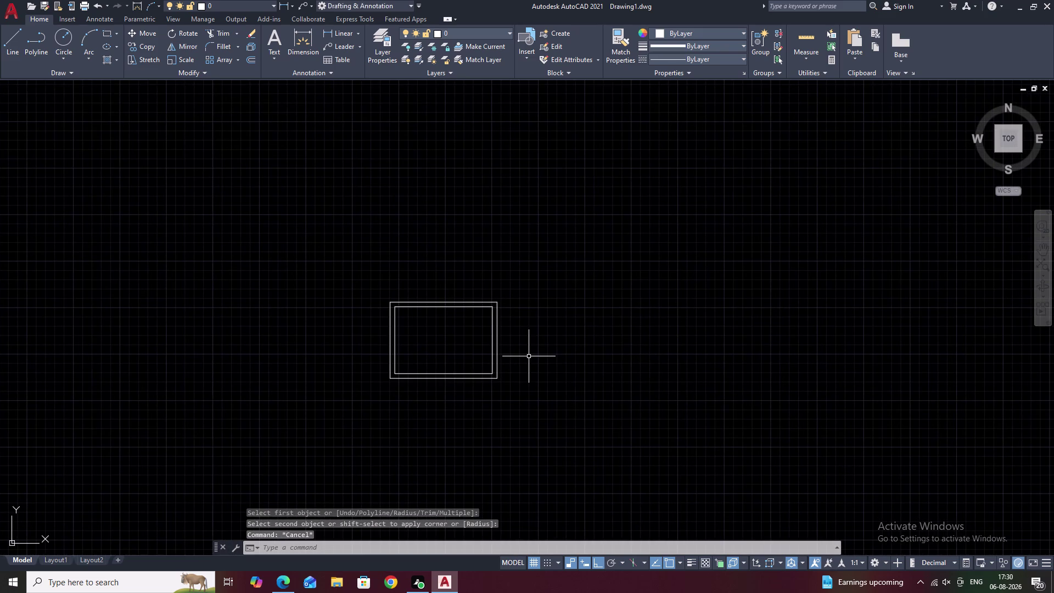
Close the last wall corner and measure the room's inside dimensions.
key(l)
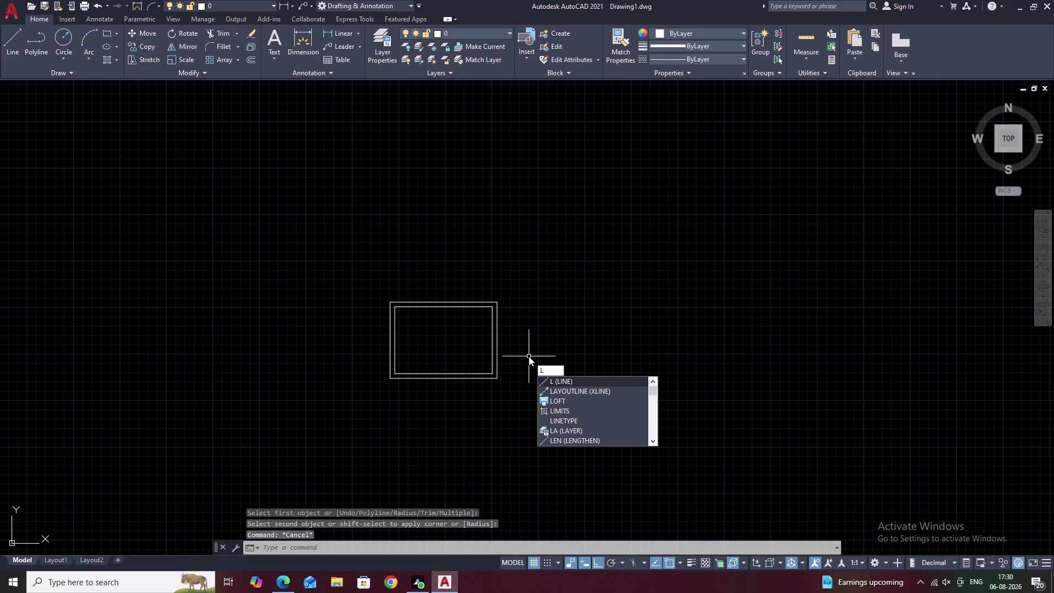
click(812, 39)
key(Escape)
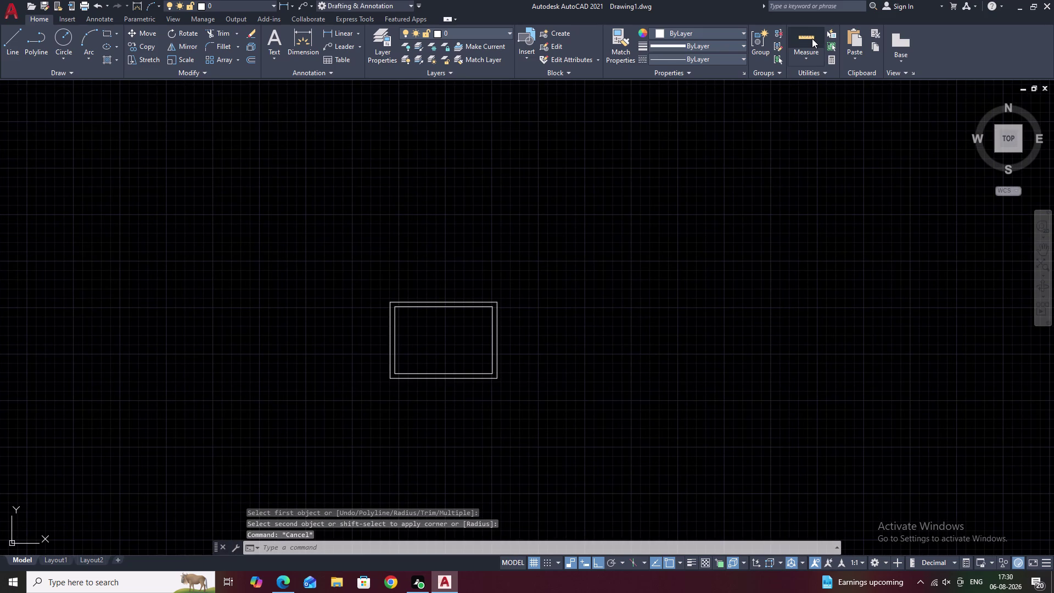
click(812, 39)
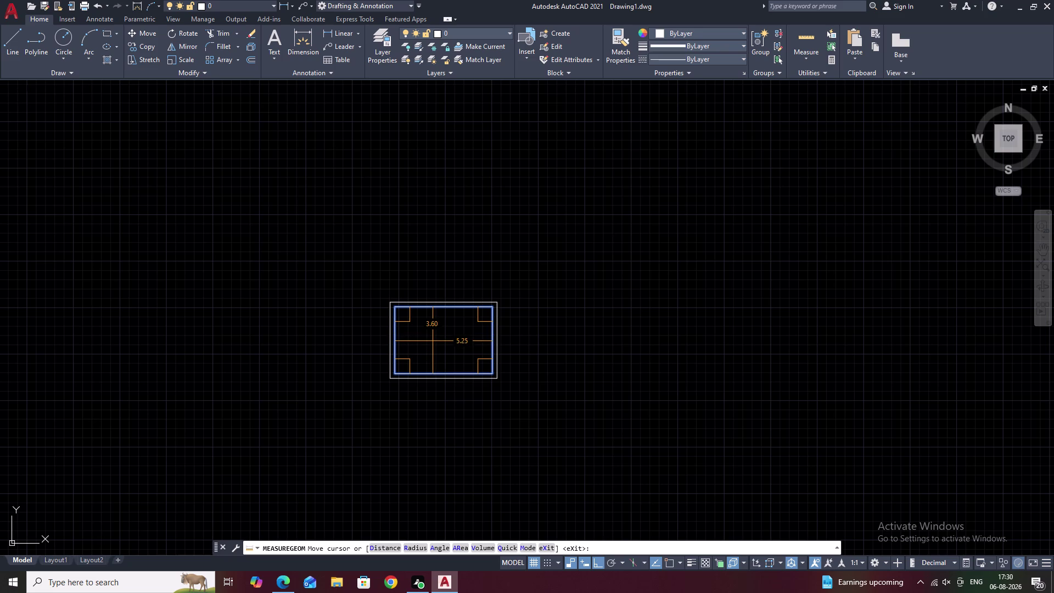
key(Escape)
text(L)
key(space)
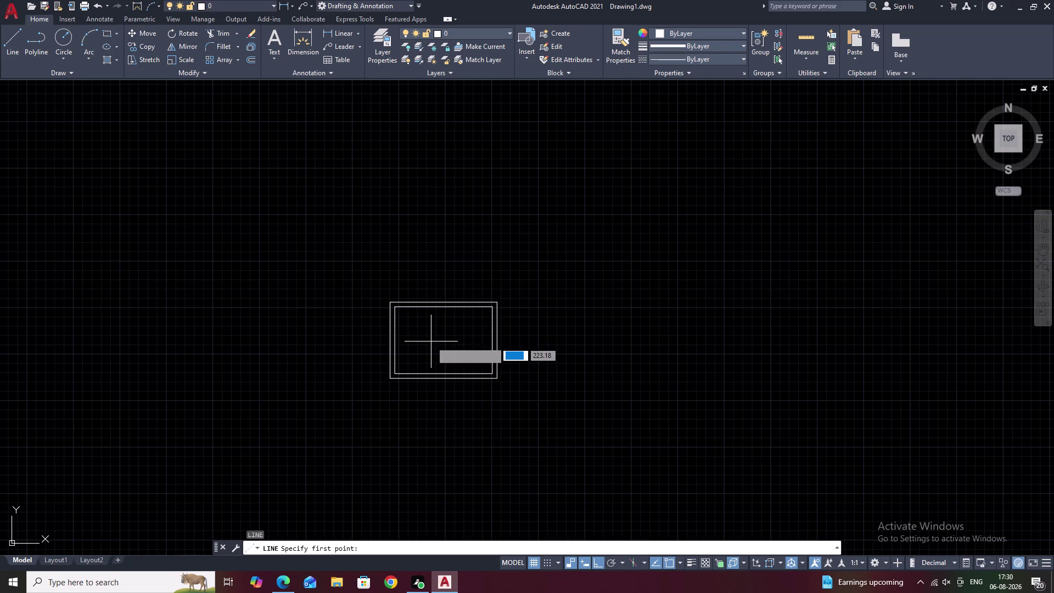
Draw a 5.00 line rightward from the room's outer top-right corner.
scroll(up, 3)
middle_drag(626, 309, 481, 285)
scroll(up, 3)
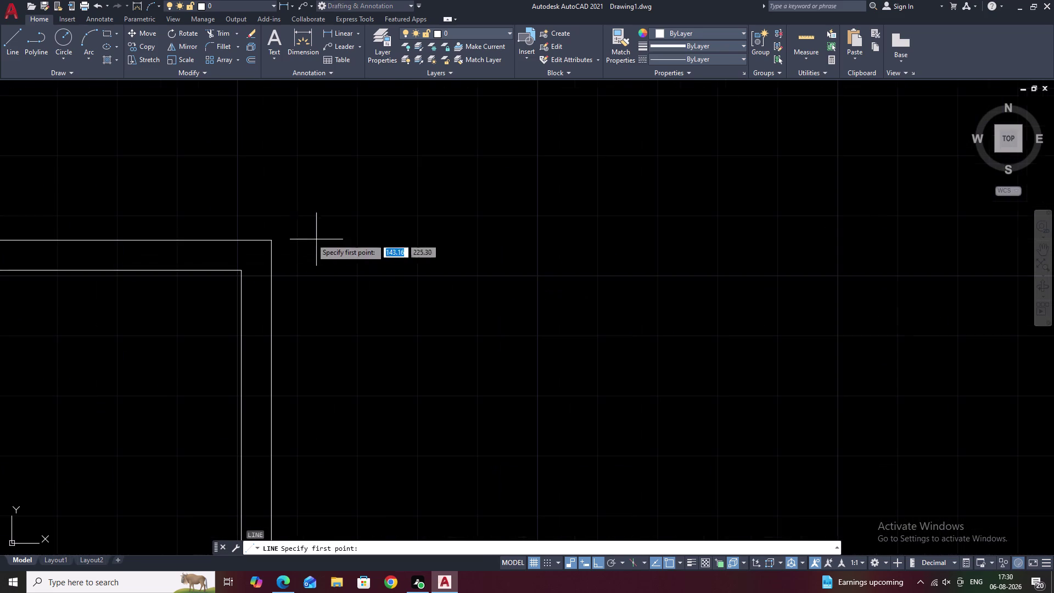
drag(268, 241, 285, 243)
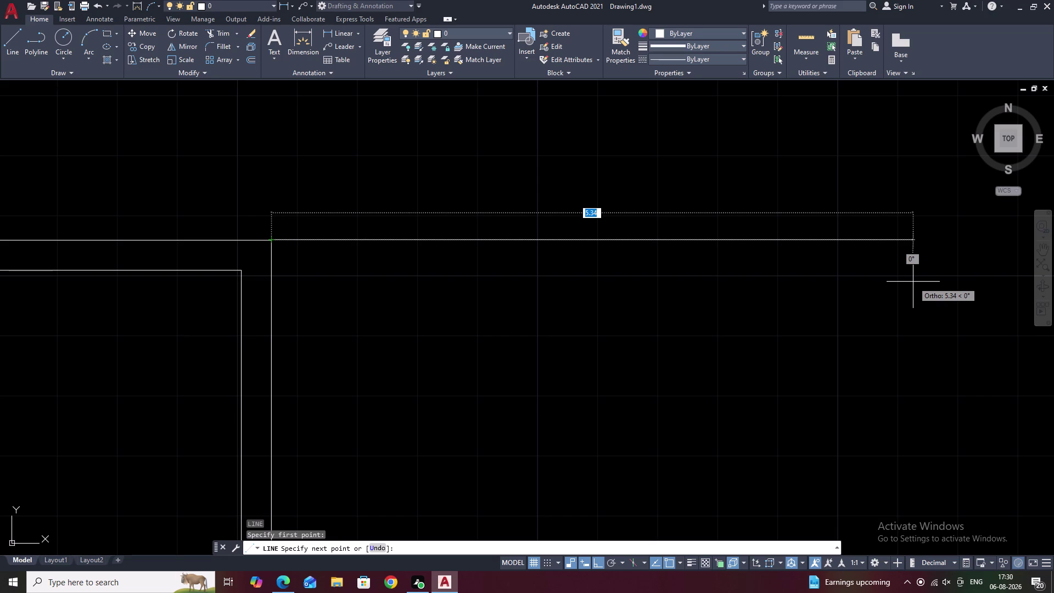
text(5)
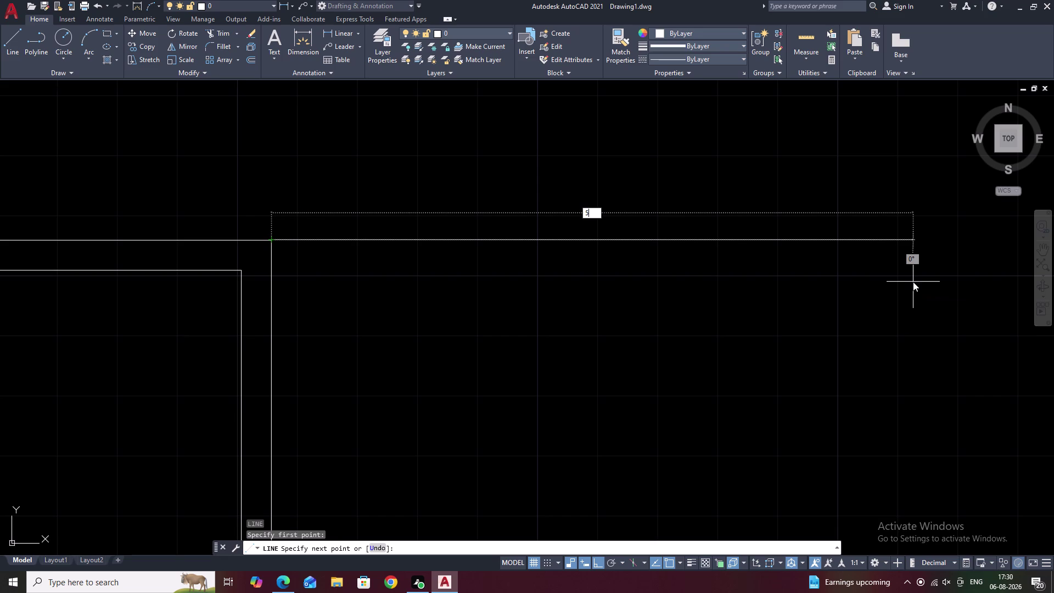
text(.00)
key(space)
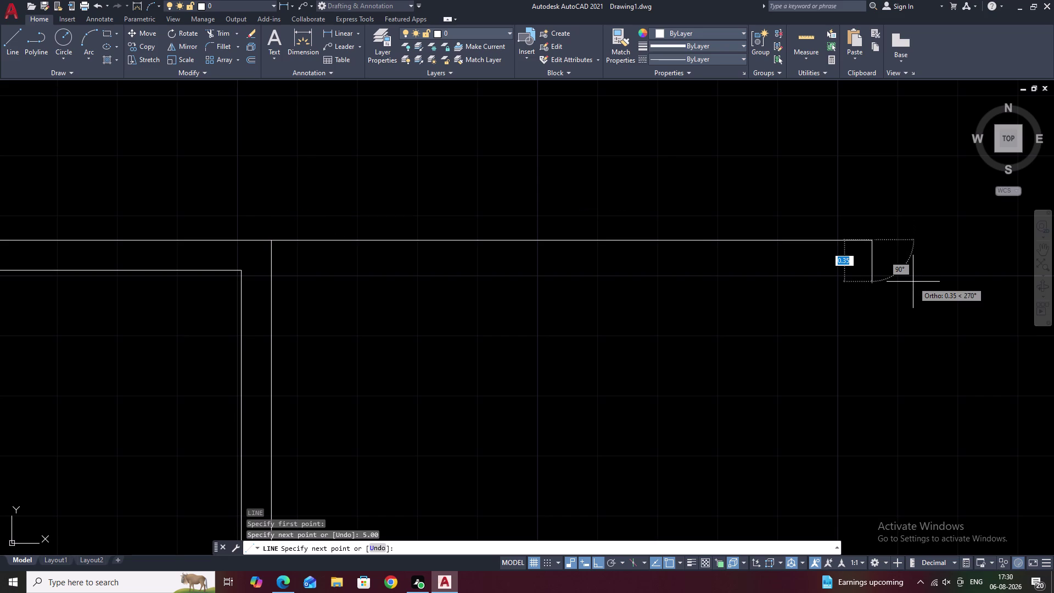
key(Escape)
text(O)
key(space)
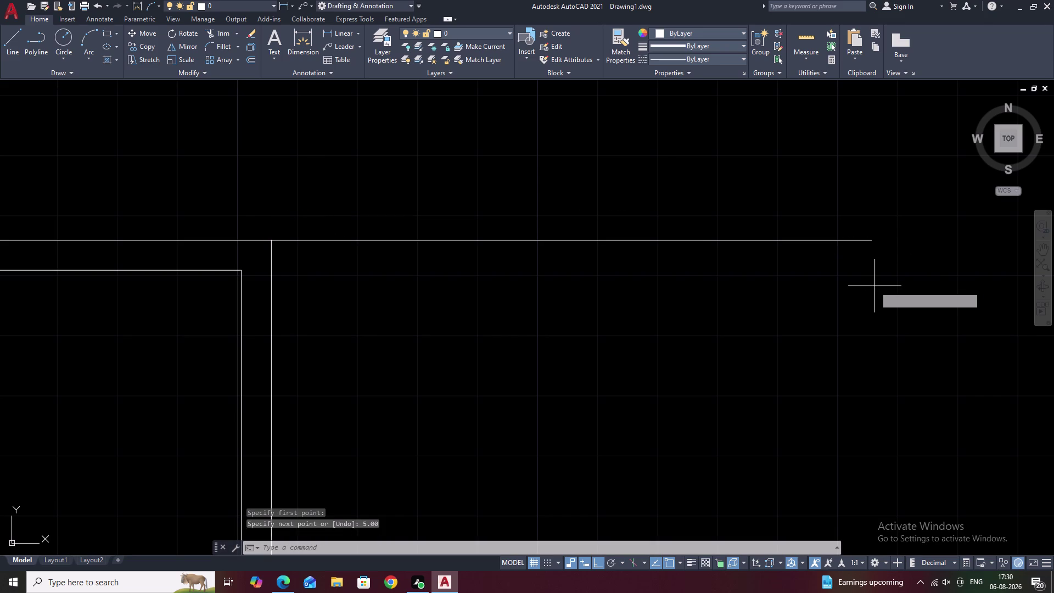
Offset the new top wall line 0.25 down to form the inner top wall.
text(.25)
key(space)
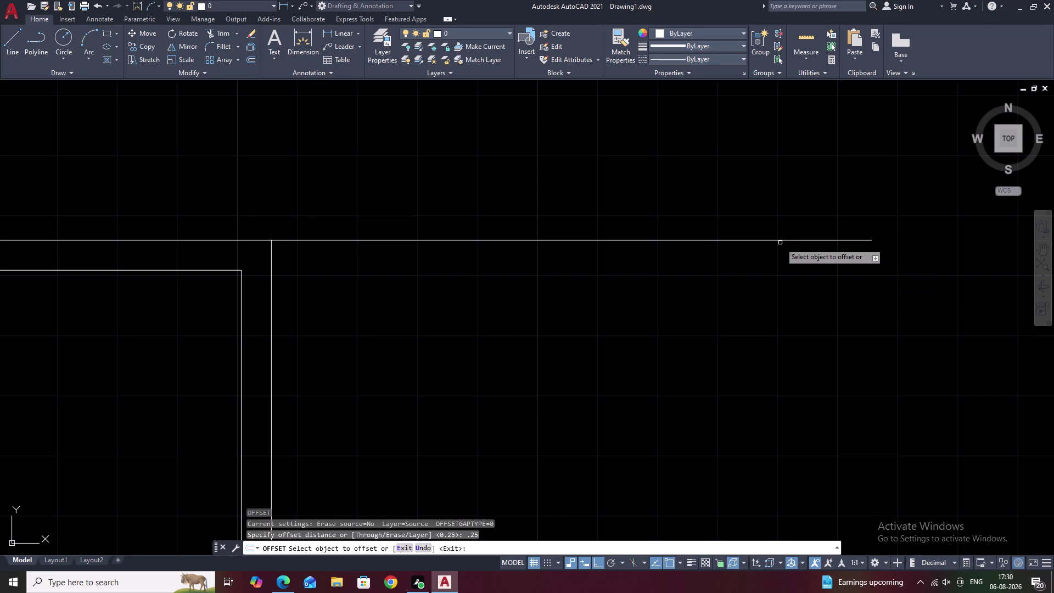
click(771, 241)
click(767, 275)
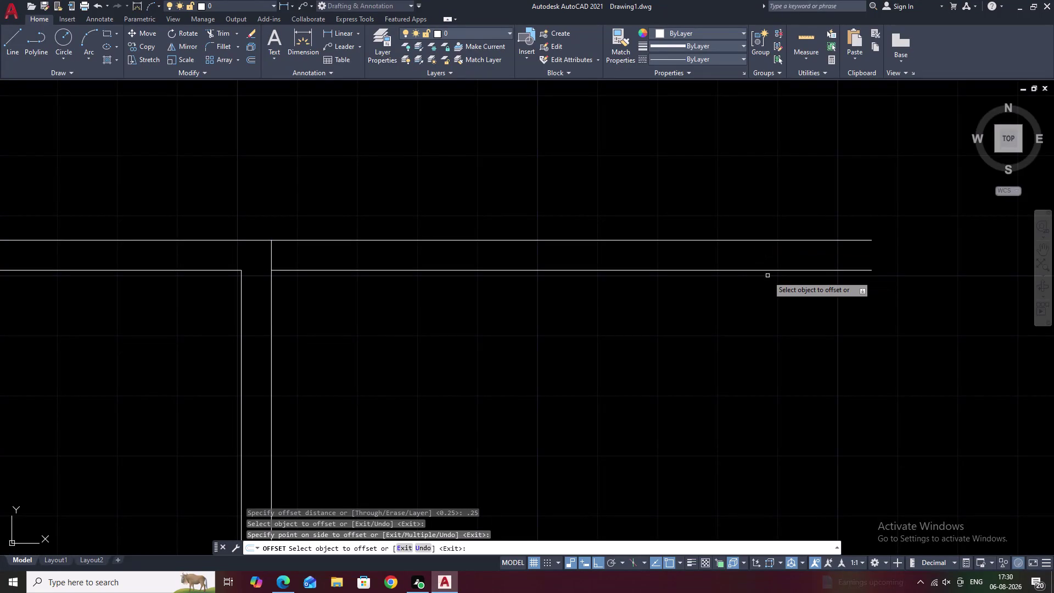
key(space)
Offset the inner top wall 3.60 down to create the inner bottom wall.
key(space)
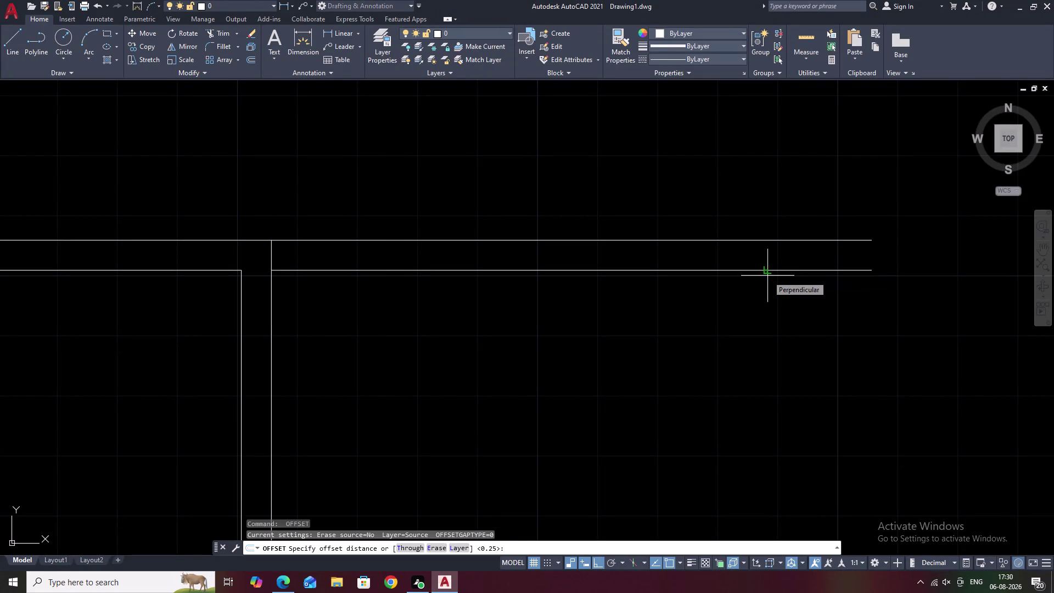
text(3.60)
key(space)
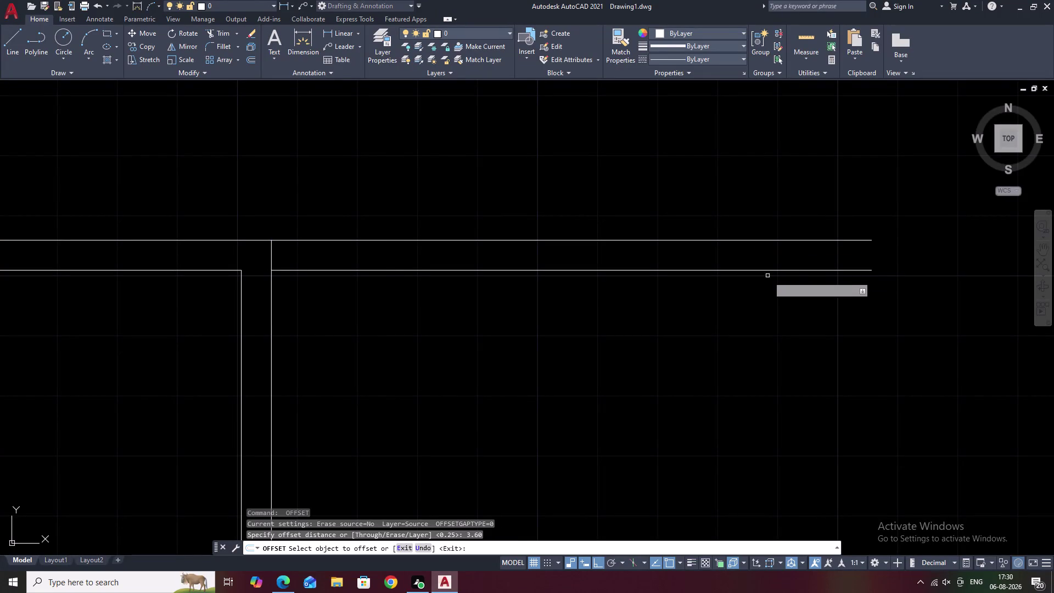
click(653, 270)
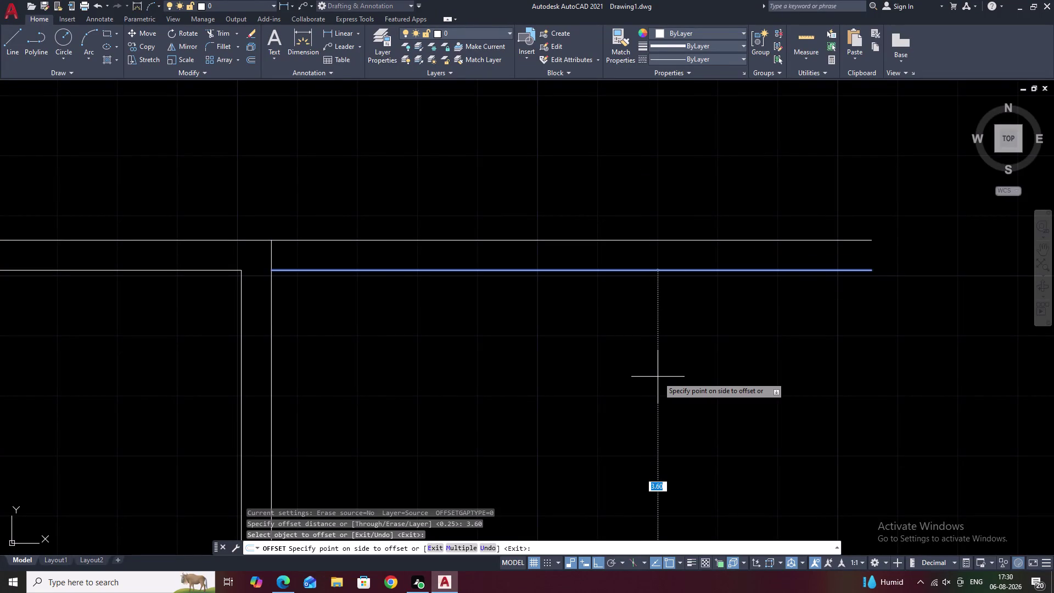
click(658, 377)
scroll(down, 3)
middle_drag(663, 407, 664, 351)
key(space)
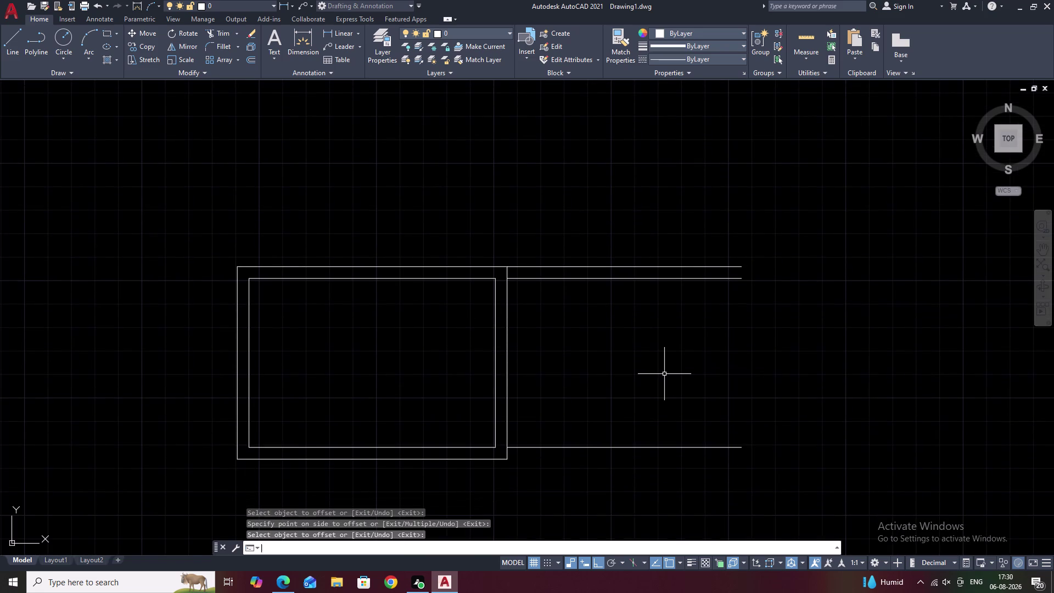
Offset the inner bottom wall 0.25 down for the outer bottom wall.
key(space)
text(.)
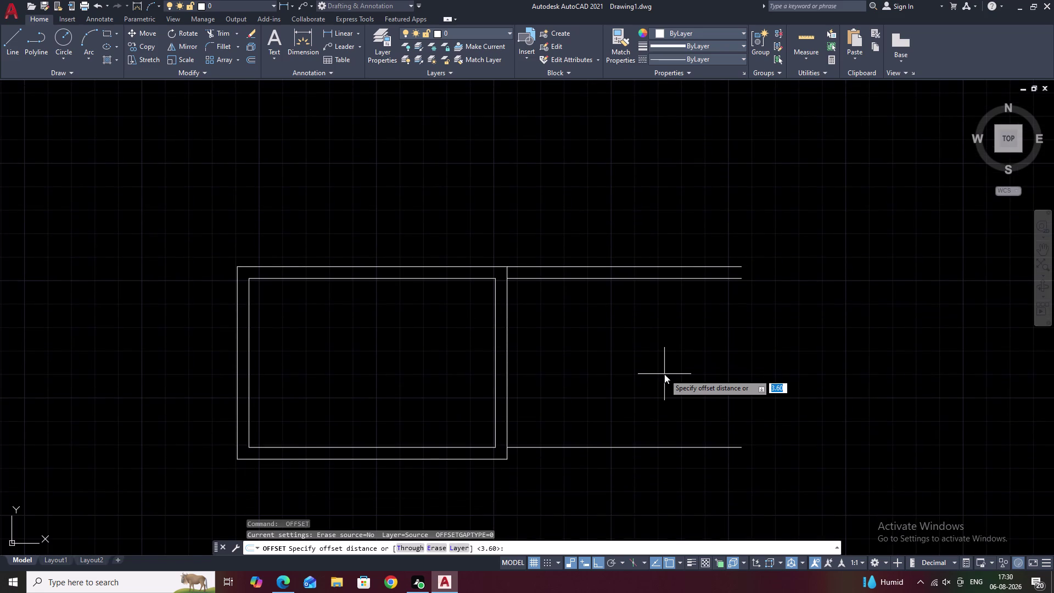
text(25)
key(space)
click(629, 447)
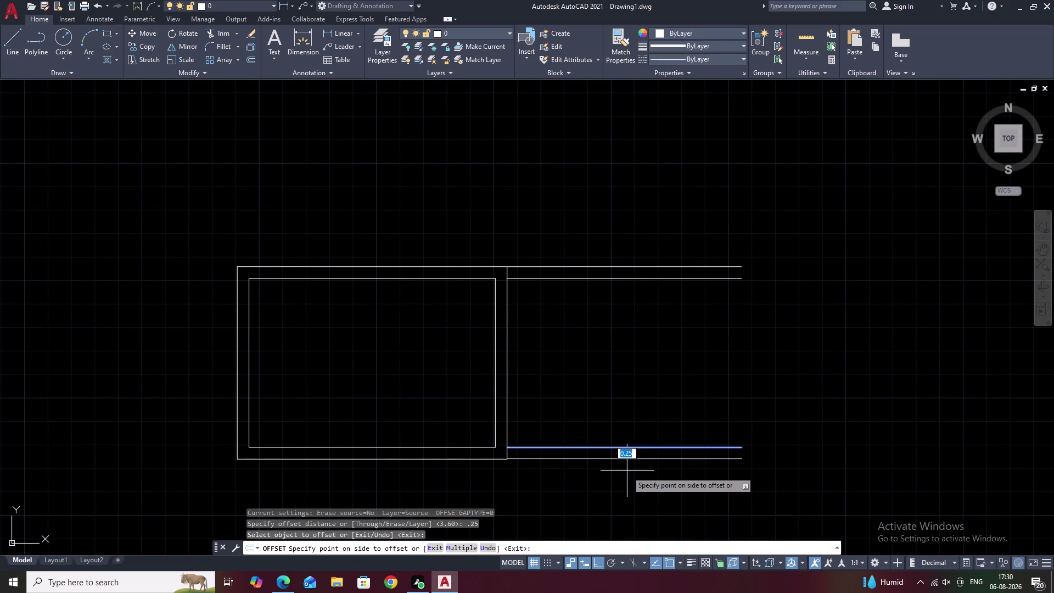
click(627, 471)
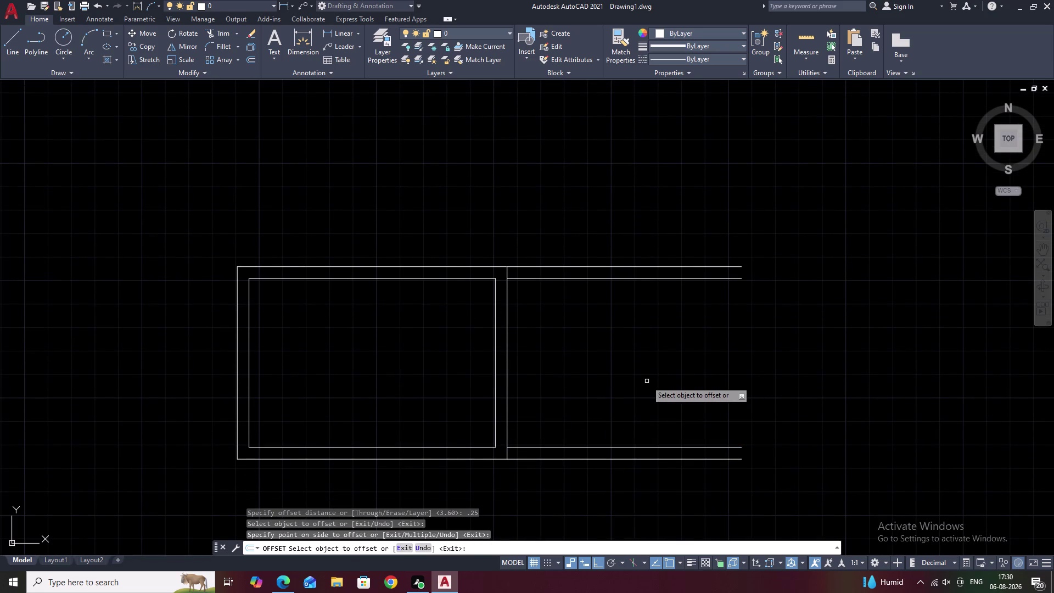
key(space)
Offset the shared wall 5.00 right to create the second room's inner right wall.
key(space)
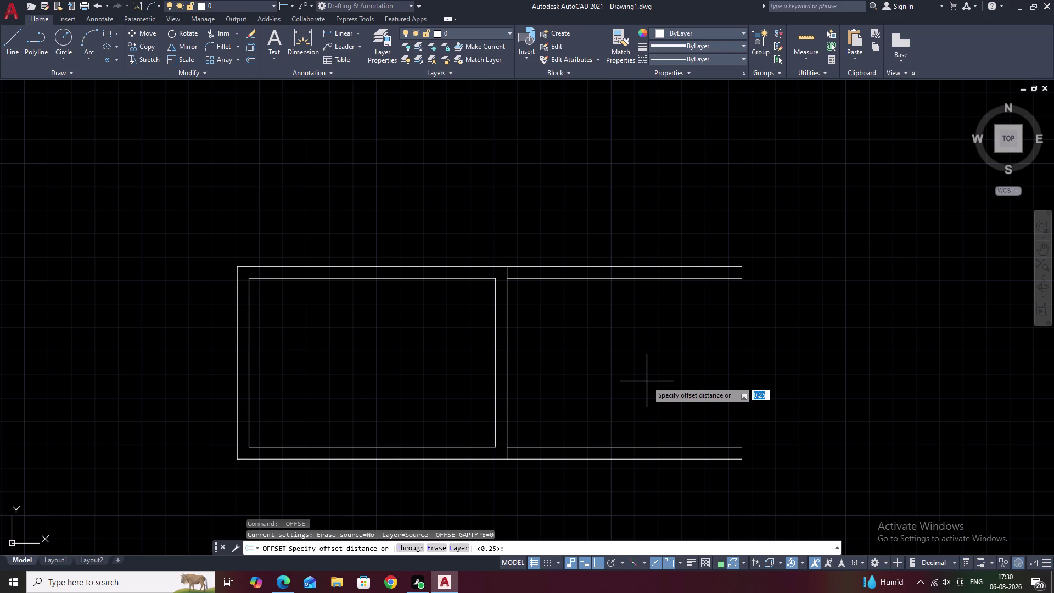
text(5.)
text(00)
key(space)
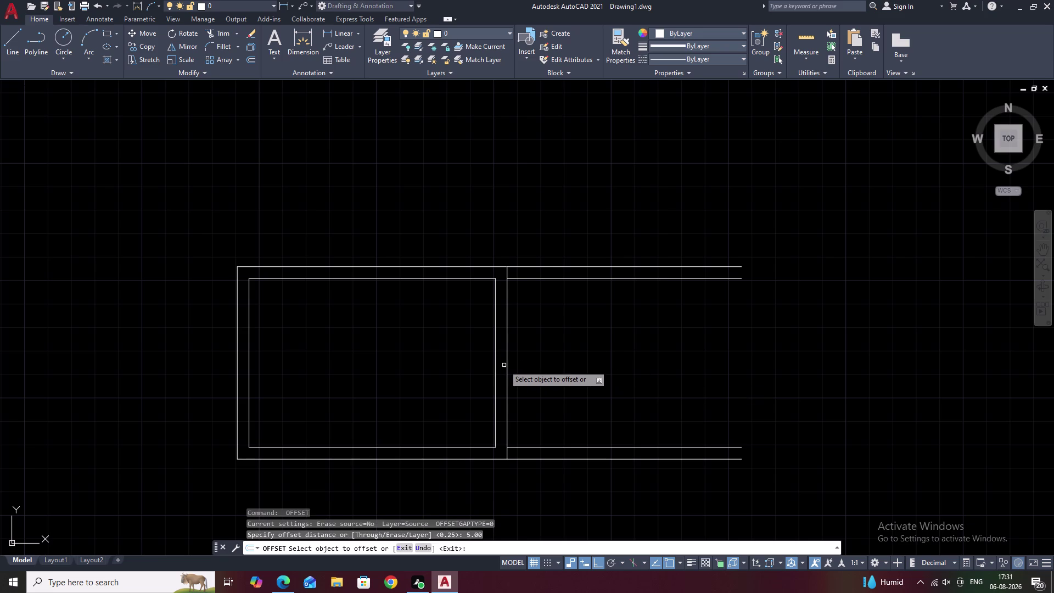
click(508, 364)
click(633, 362)
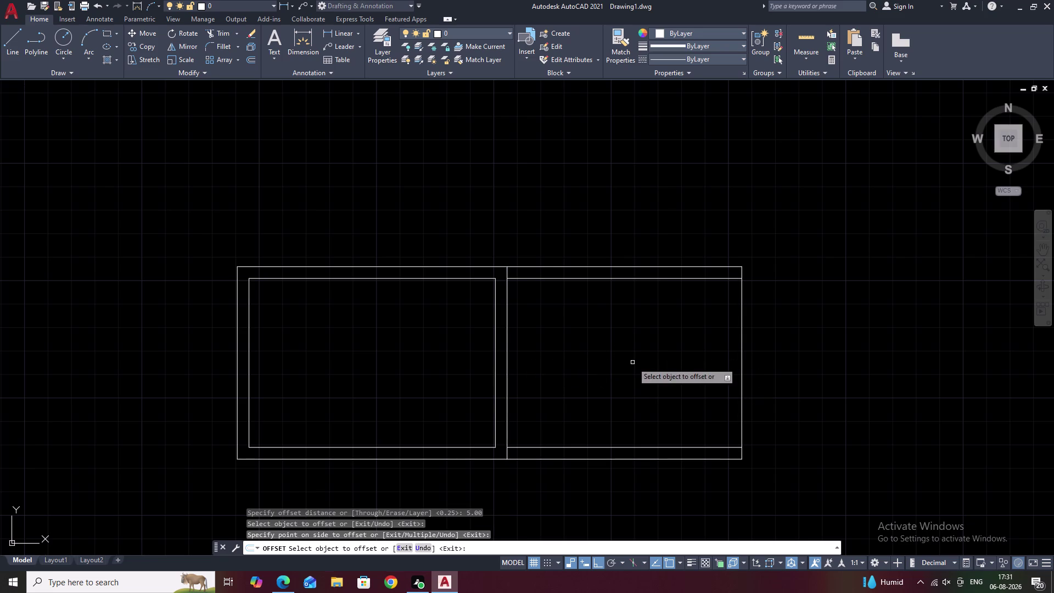
key(space)
Offset the inner right wall 0.25 outward for the outer right wall.
key(space)
text(.25)
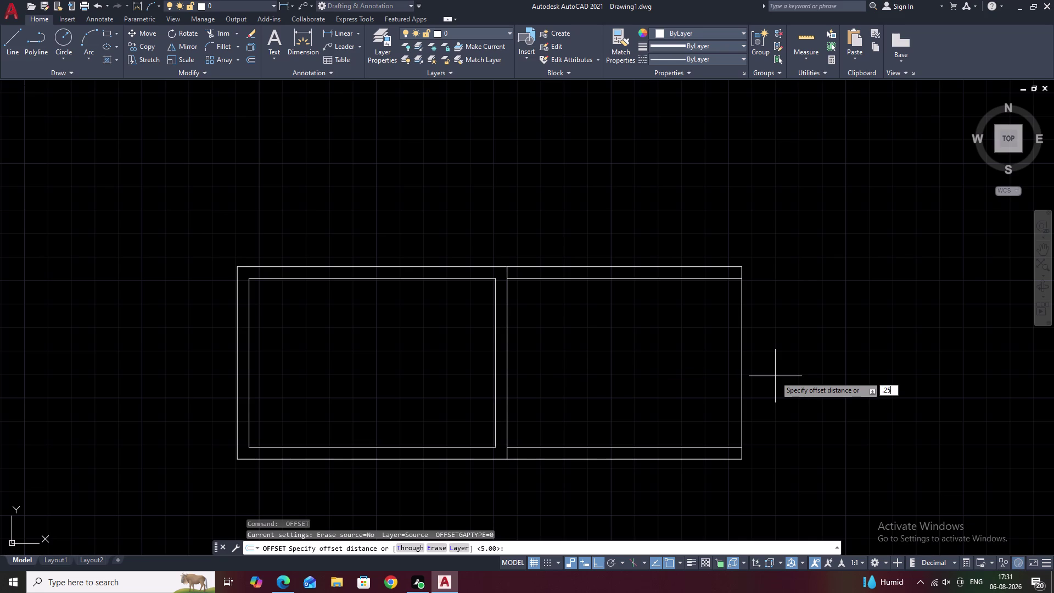
key(space)
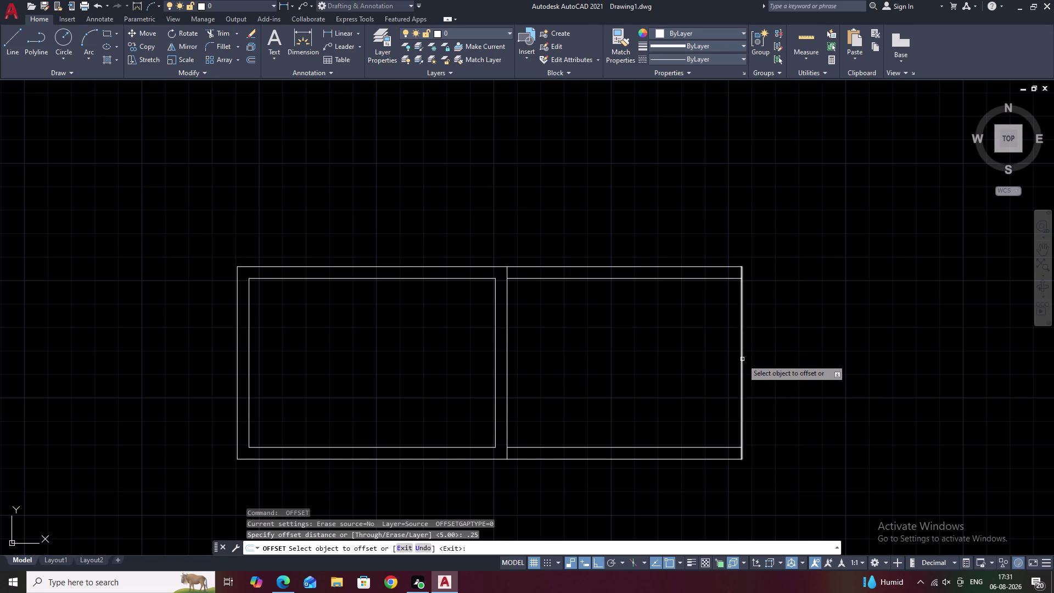
click(743, 359)
click(764, 358)
key(Escape)
text(F)
key(space)
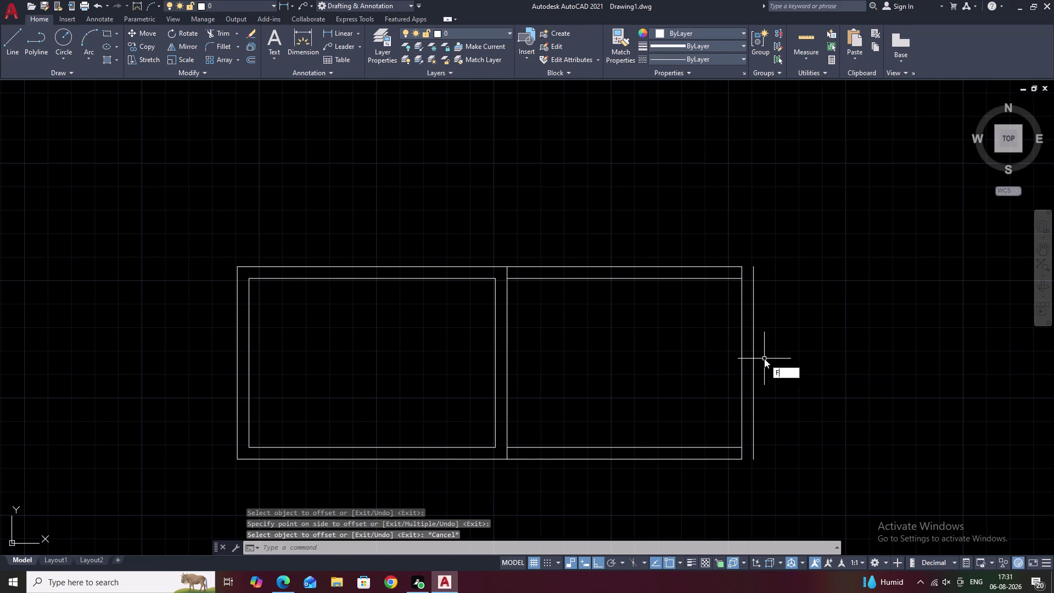
Fillet the outer bottom and top walls into clean corners with the outer right wall.
click(716, 459)
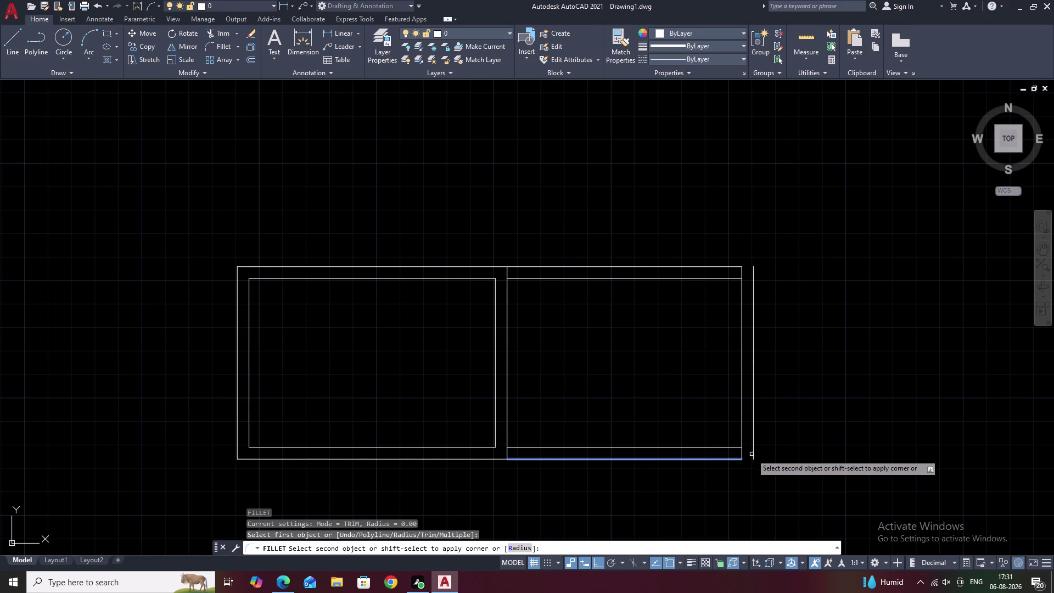
click(752, 450)
key(space)
click(728, 267)
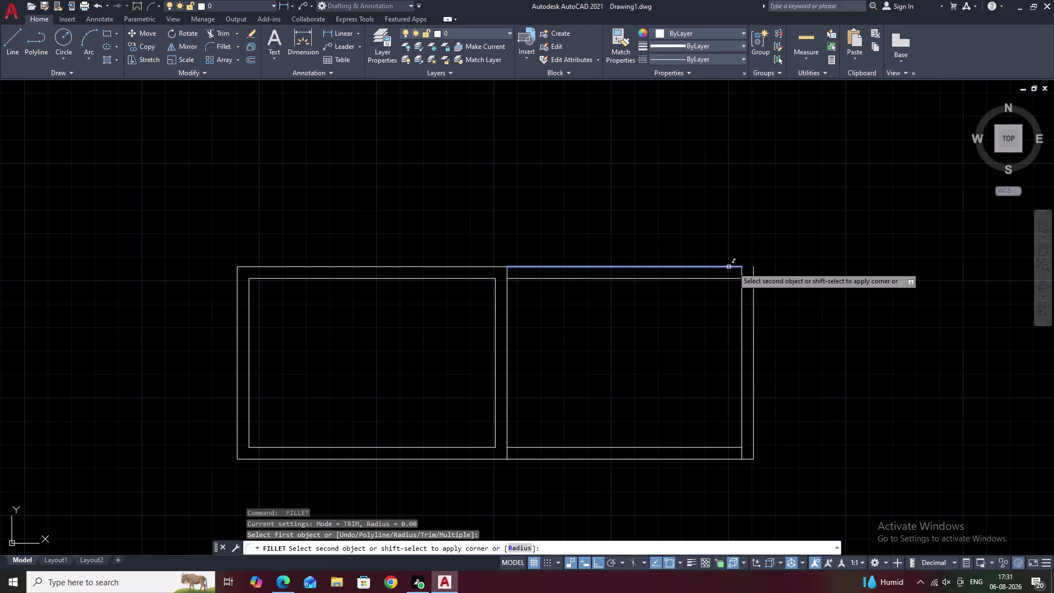
click(753, 285)
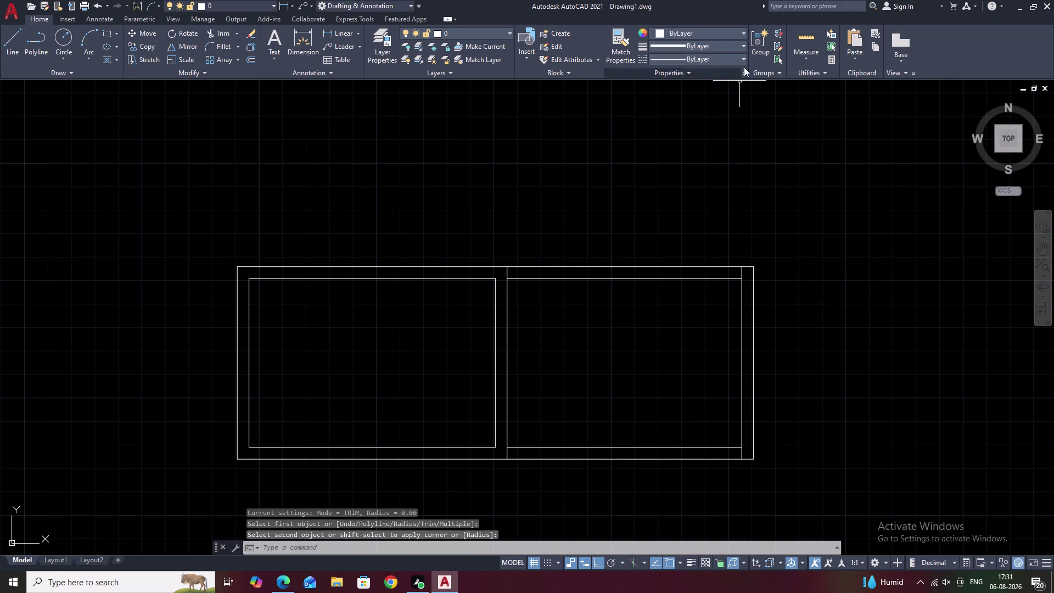
Measure the second room, then pan and zoom to the empty area below.
click(806, 37)
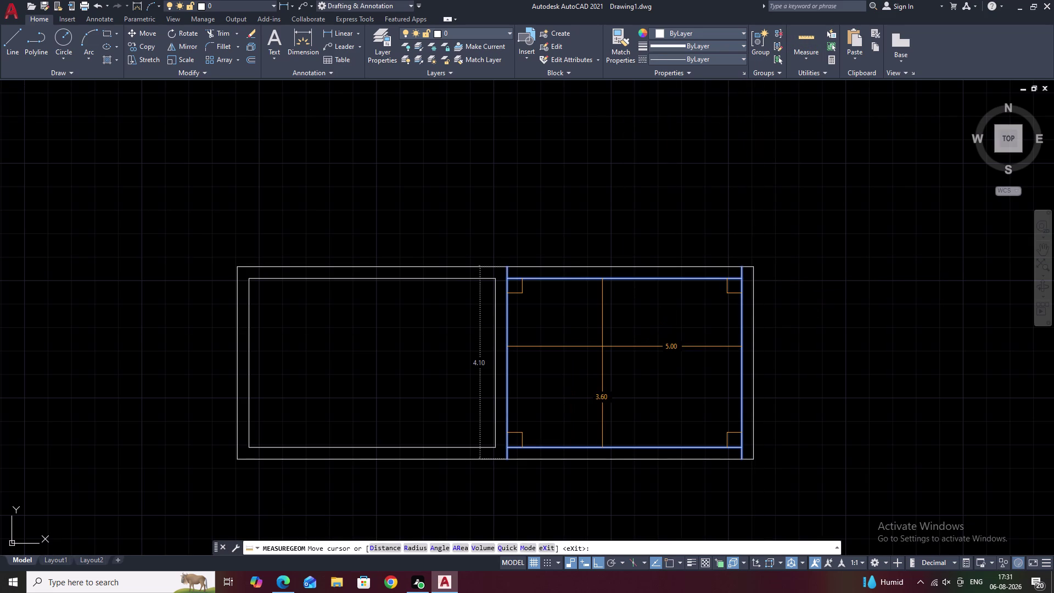
key(Escape)
middle_drag(600, 379, 628, 242)
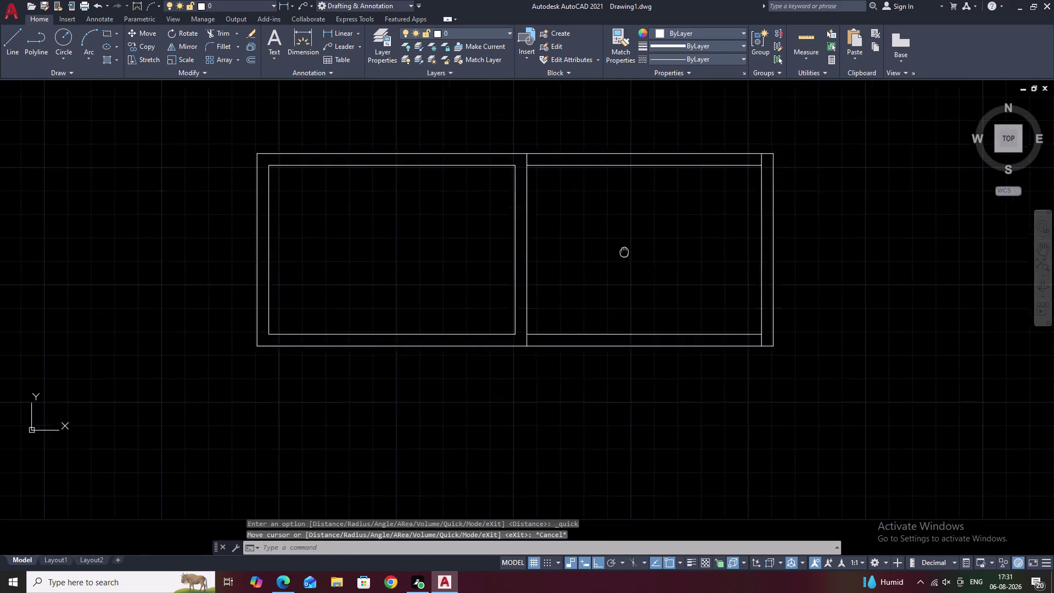
middle_drag(627, 242, 629, 239)
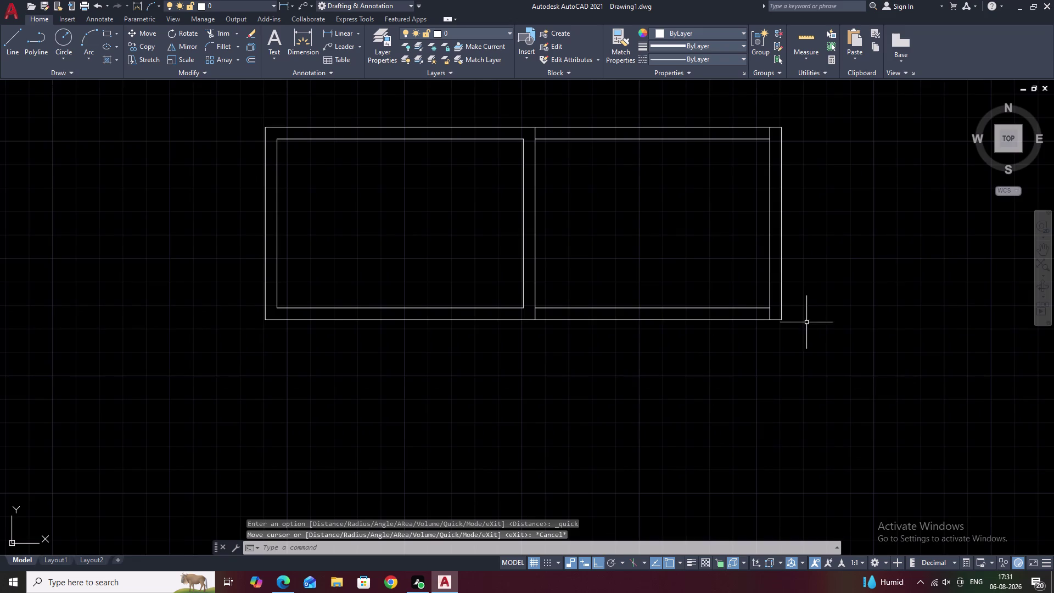
middle_drag(807, 322, 793, 282)
middle_drag(320, 269, 492, 243)
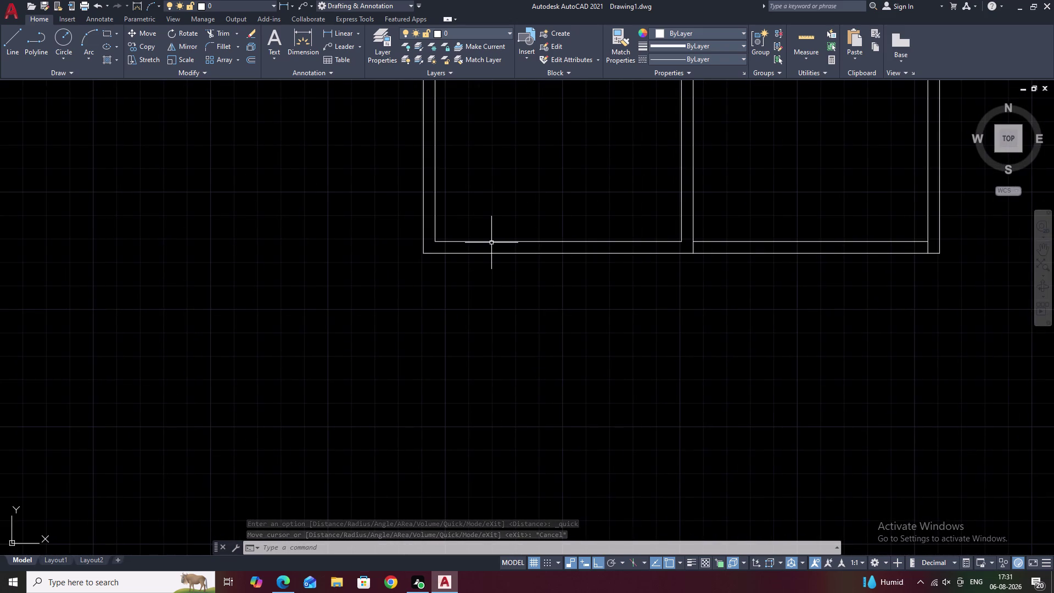
Draw a 4.00-unit vertical line downward from the rooms' lower-left outer corner.
text(L)
key(space)
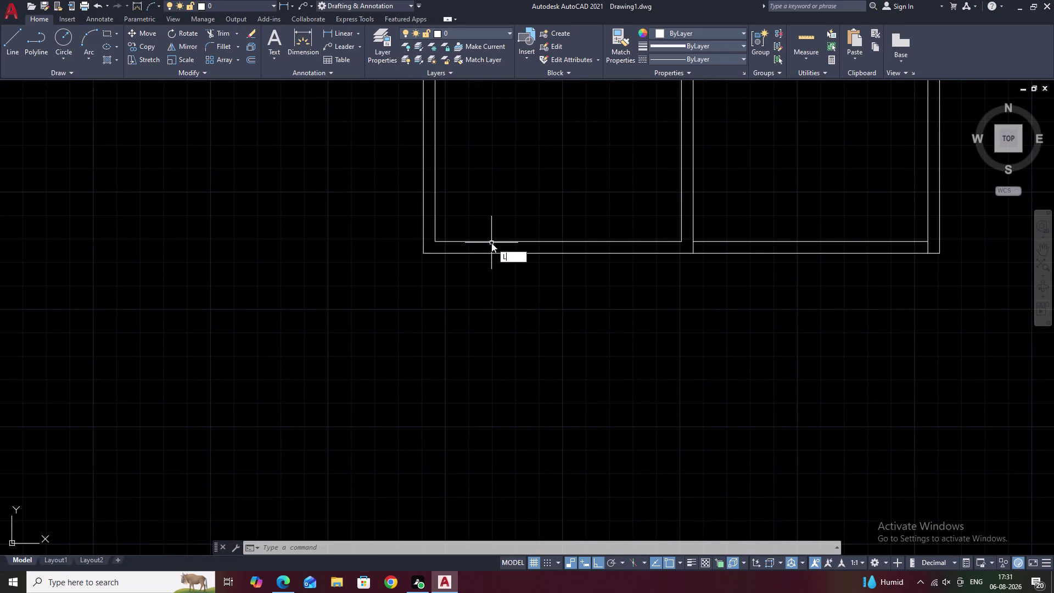
click(428, 254)
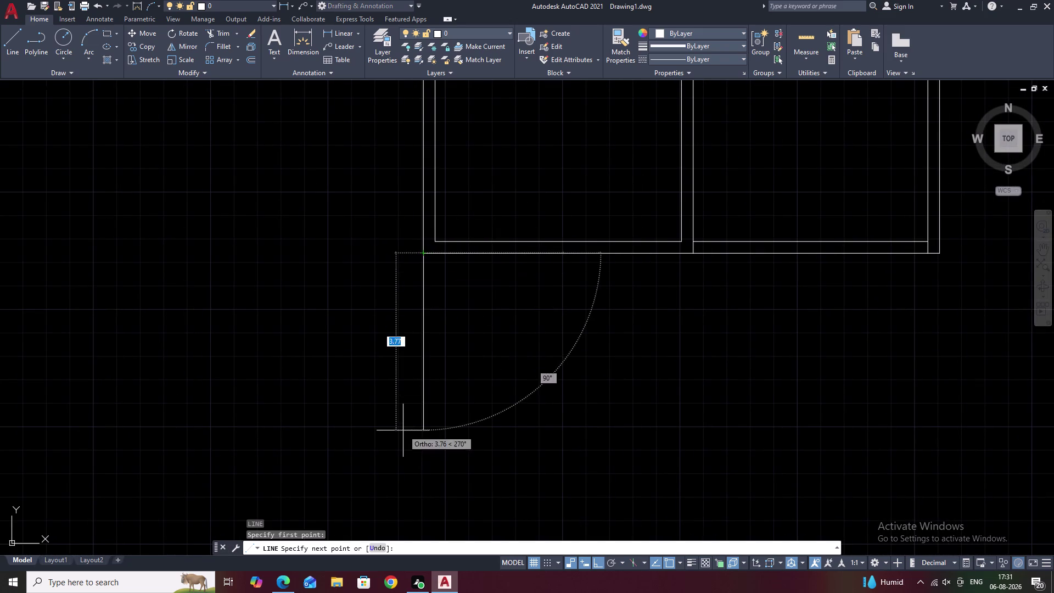
middle_drag(402, 435, 417, 353)
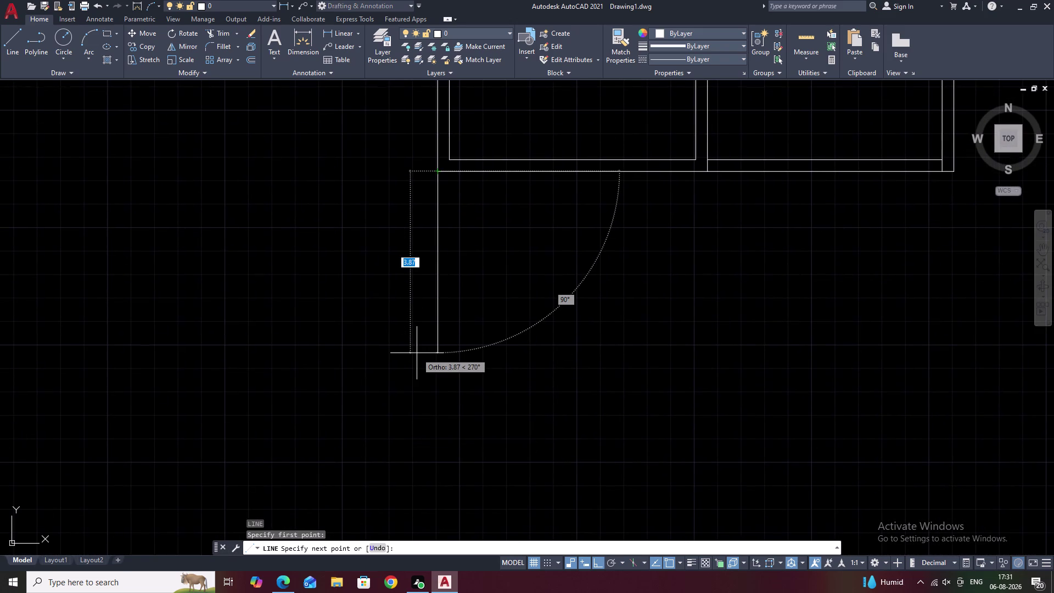
text(4.00)
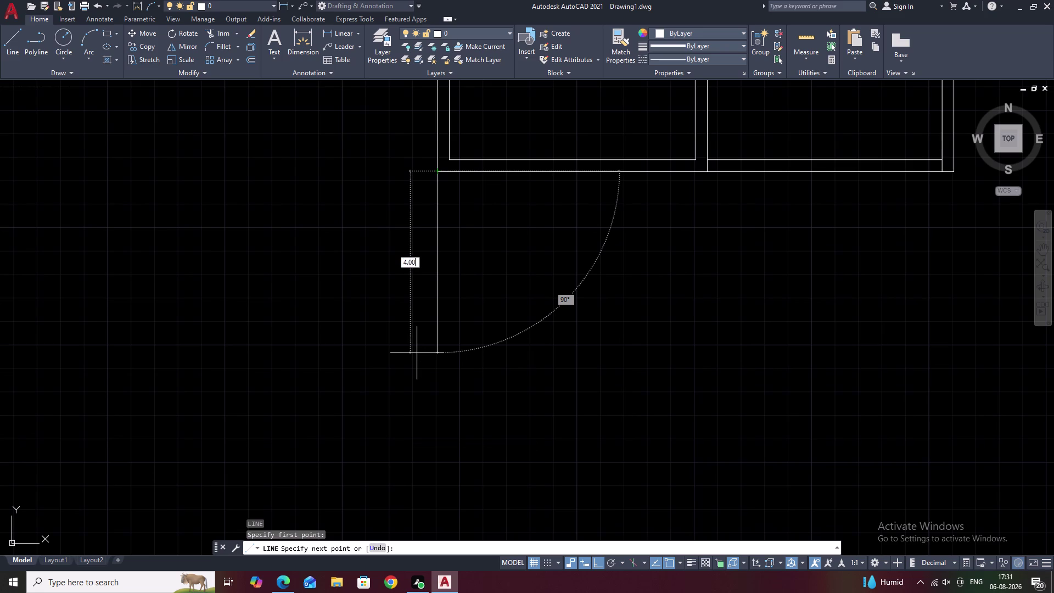
key(space)
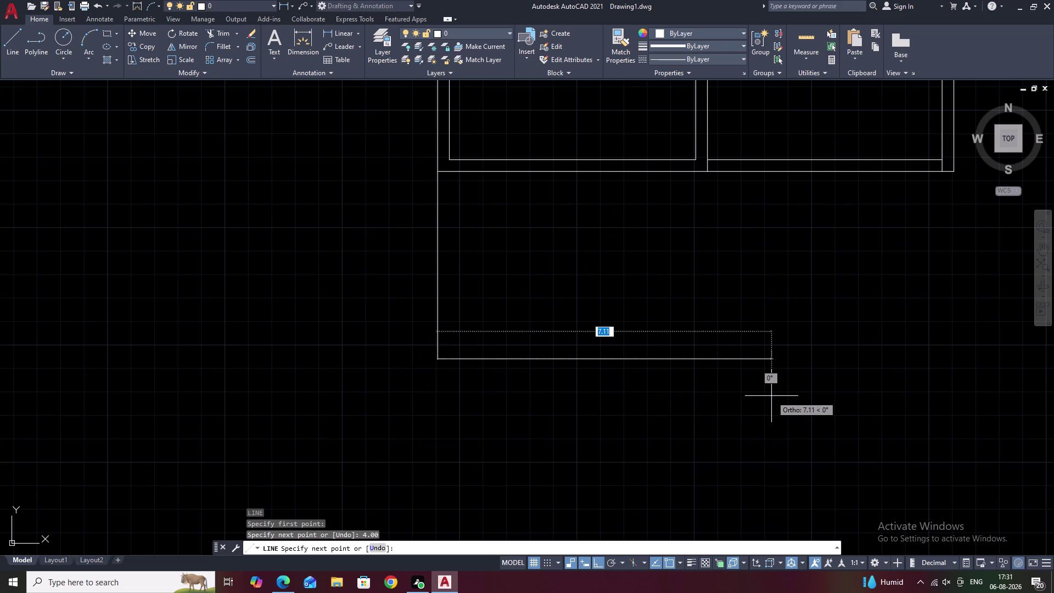
text(4.)
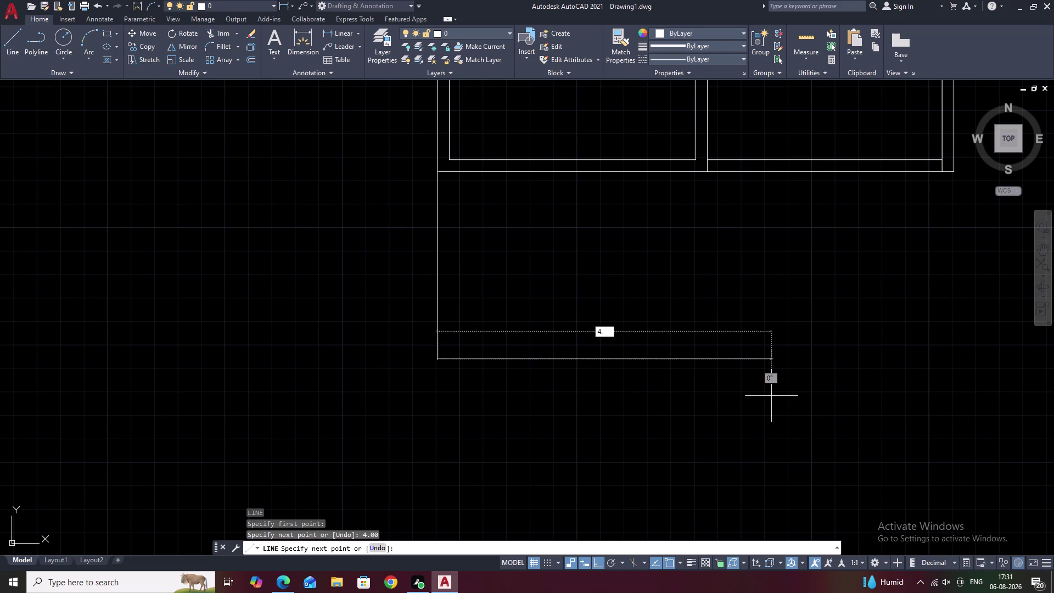
key(Escape)
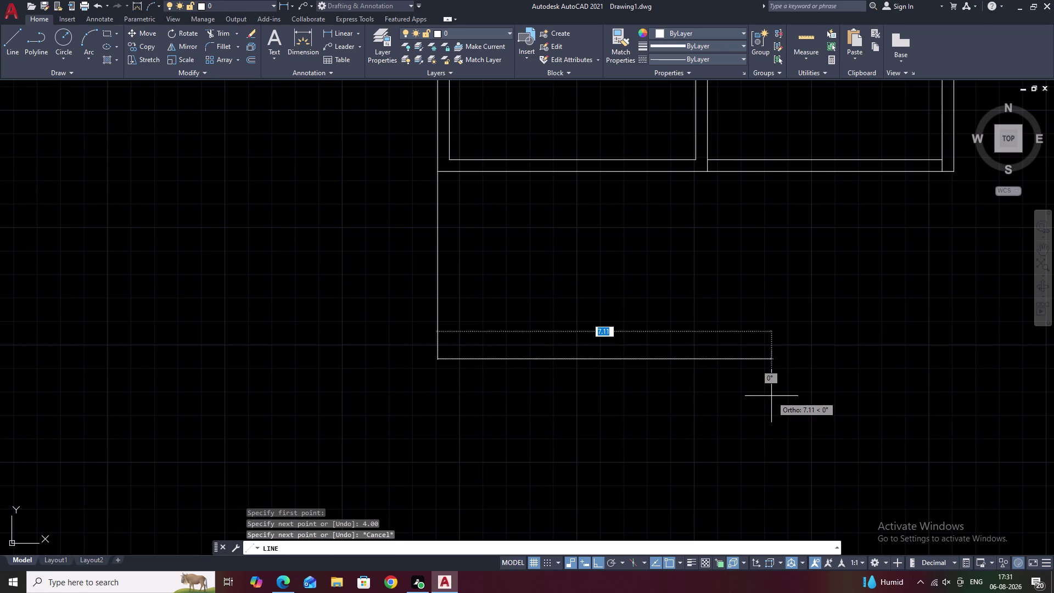
key(Escape)
Offset the new vertical line 0.25 right to form the inner left wall.
text(O)
key(space)
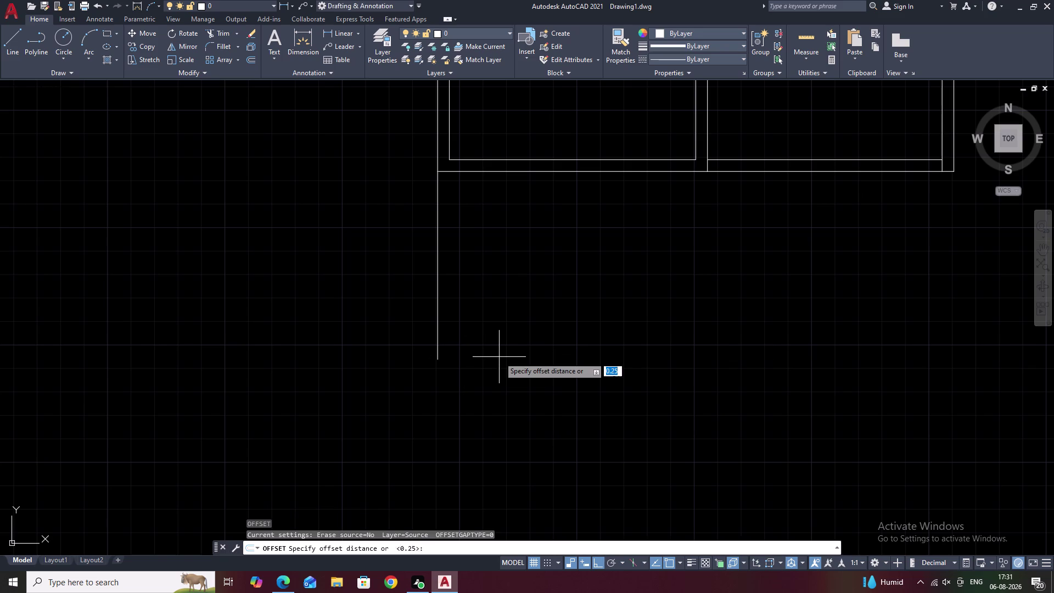
text(.2)
text(5)
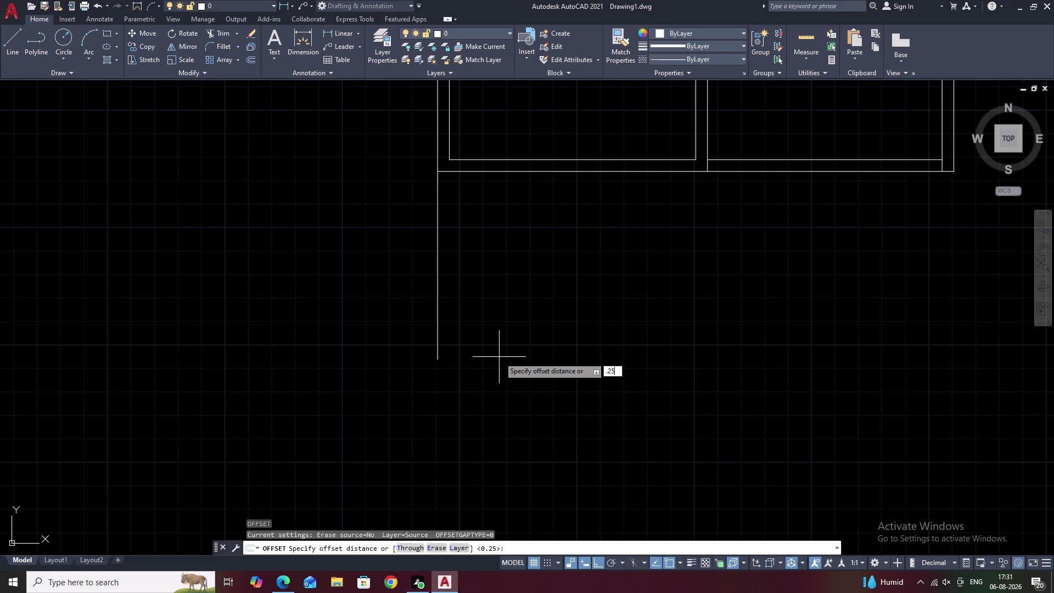
key(space)
click(440, 287)
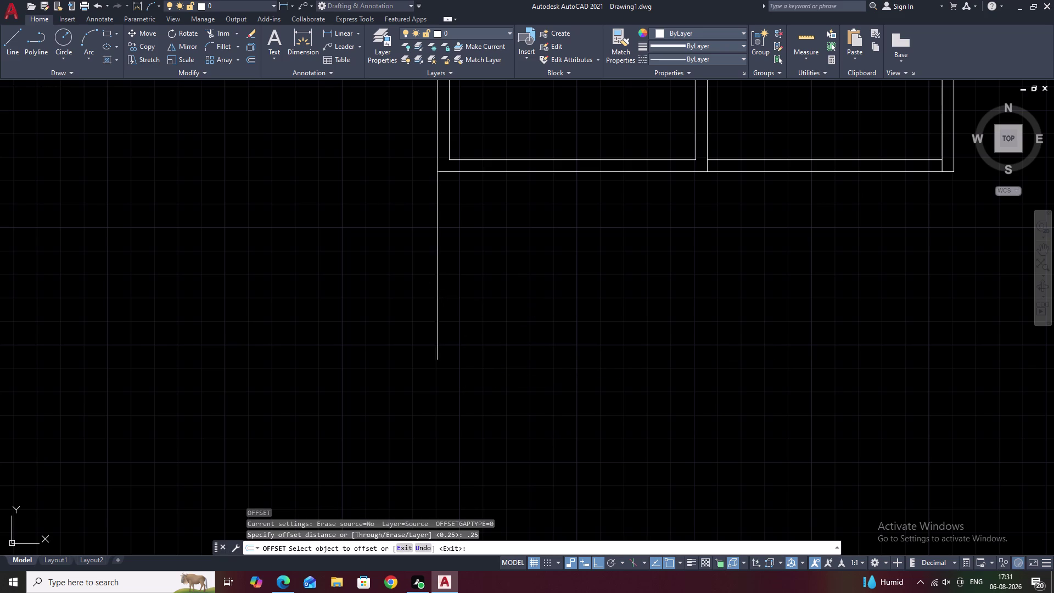
click(486, 287)
key(space)
Offset the inner left wall 4.00 right to create the lower room's right wall.
key(space)
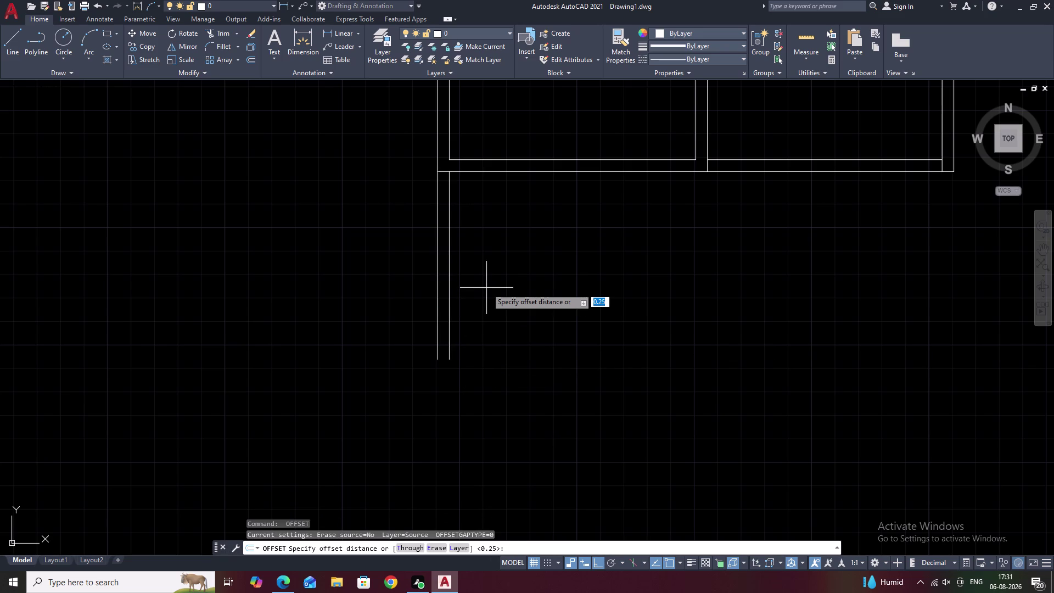
text(4.00)
key(space)
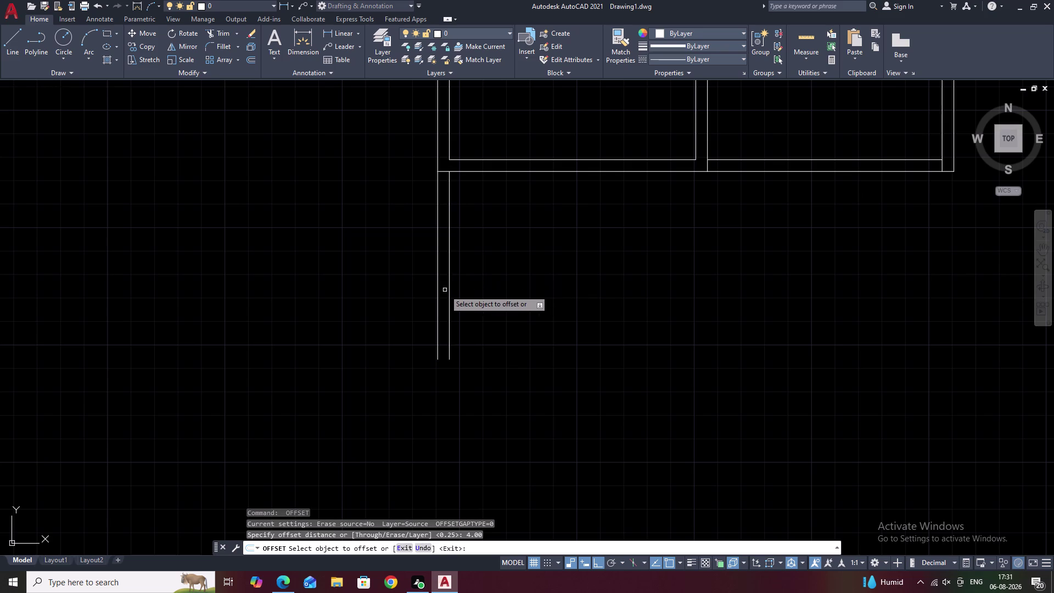
click(449, 289)
click(590, 288)
key(space)
Double the right wall with a 0.25 offset outward.
key(space)
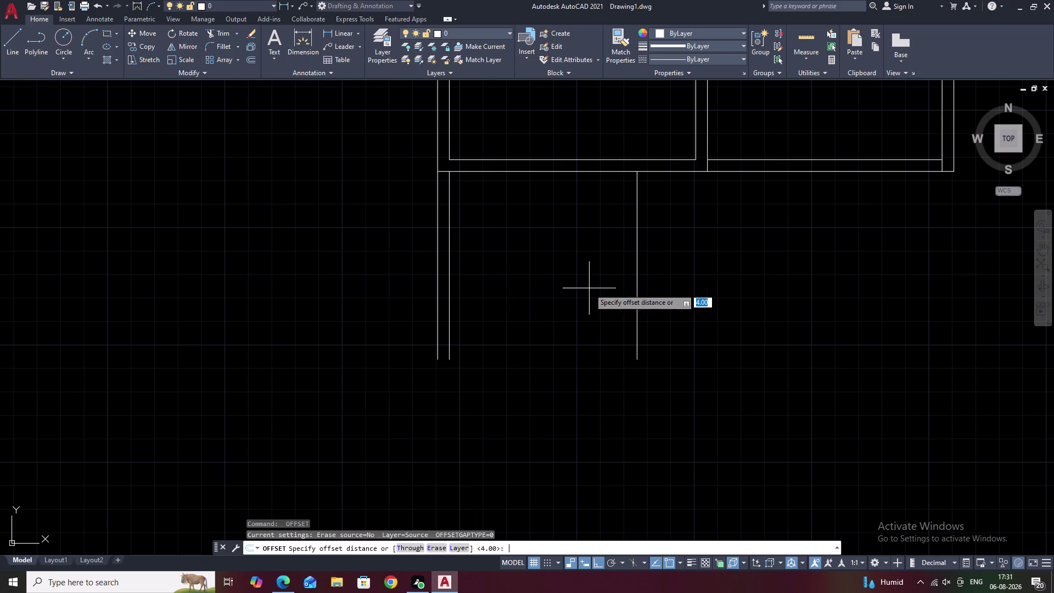
text(.25)
key(space)
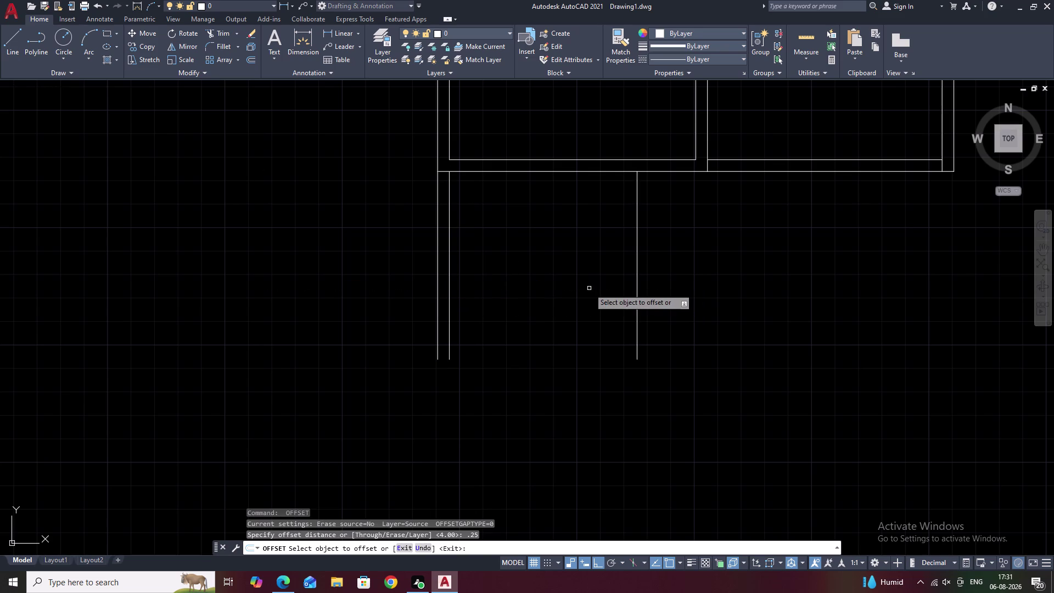
click(637, 274)
click(696, 272)
key(space)
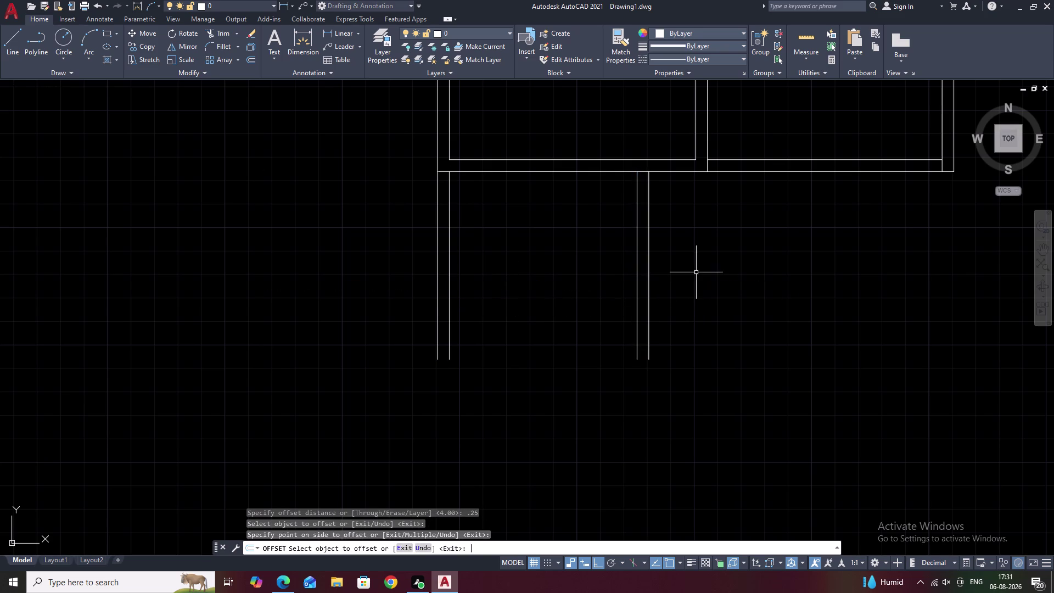
Offset the outer wall below the top rooms 4.00 down for the bottom wall.
key(space)
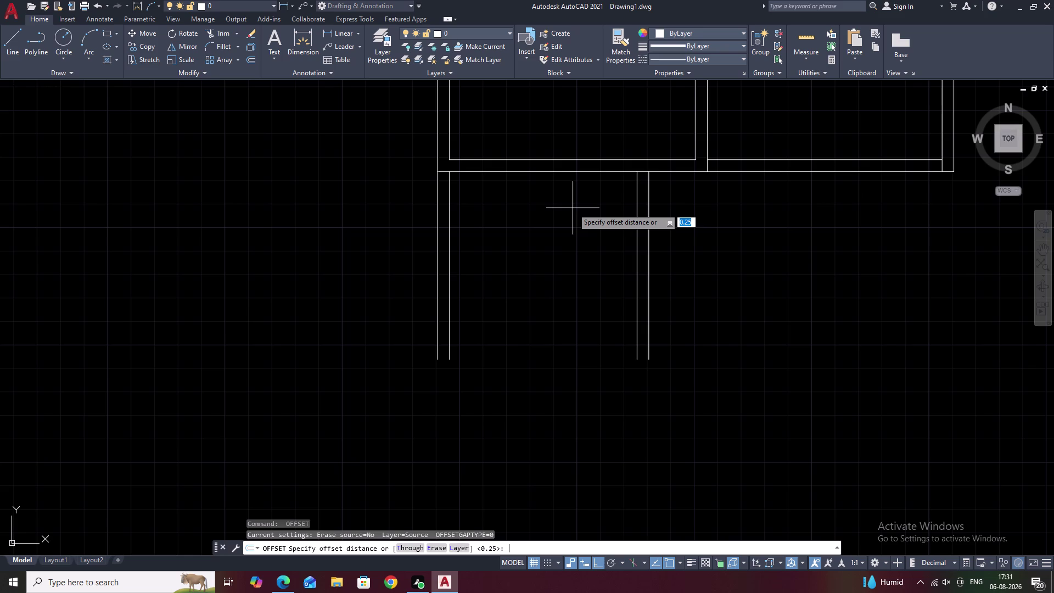
text(1.)
key(BackSpace)
key(BackSpace)
text(4.00)
key(space)
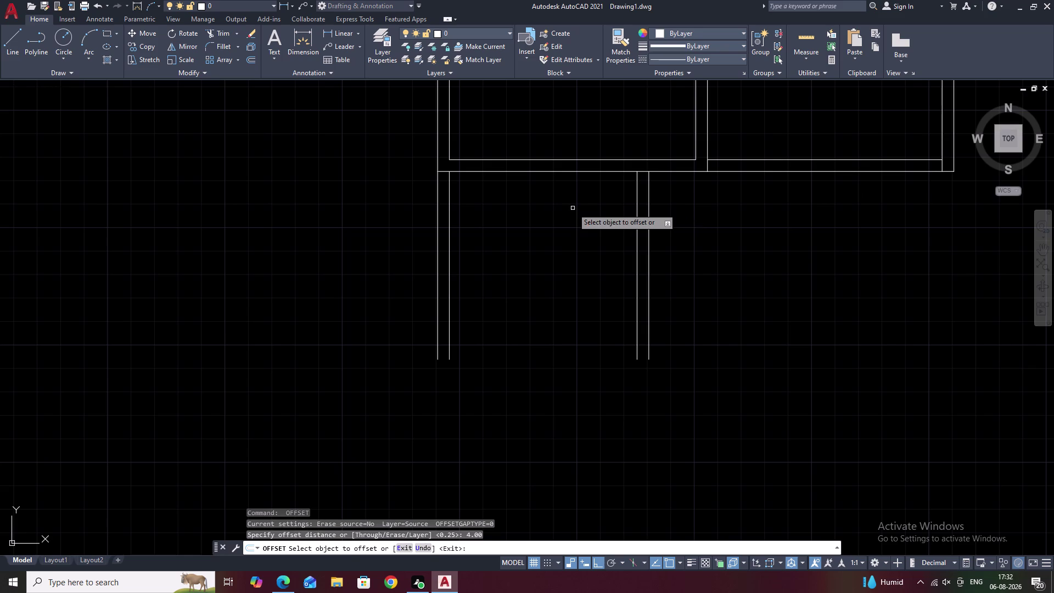
click(540, 173)
click(543, 287)
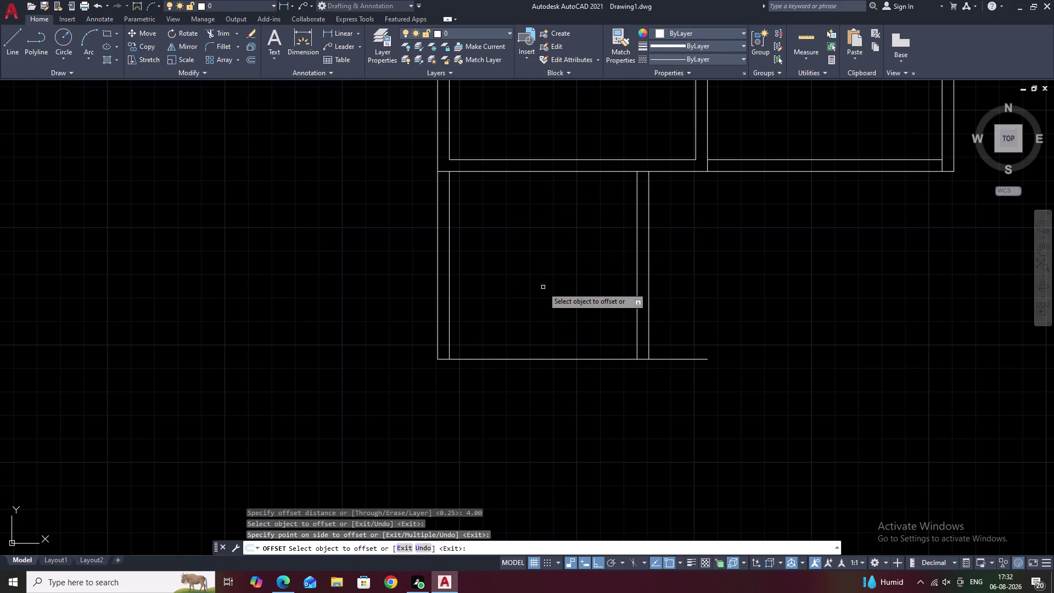
key(space)
Double the bottom wall with a 0.25 offset downward.
key(space)
text(.25)
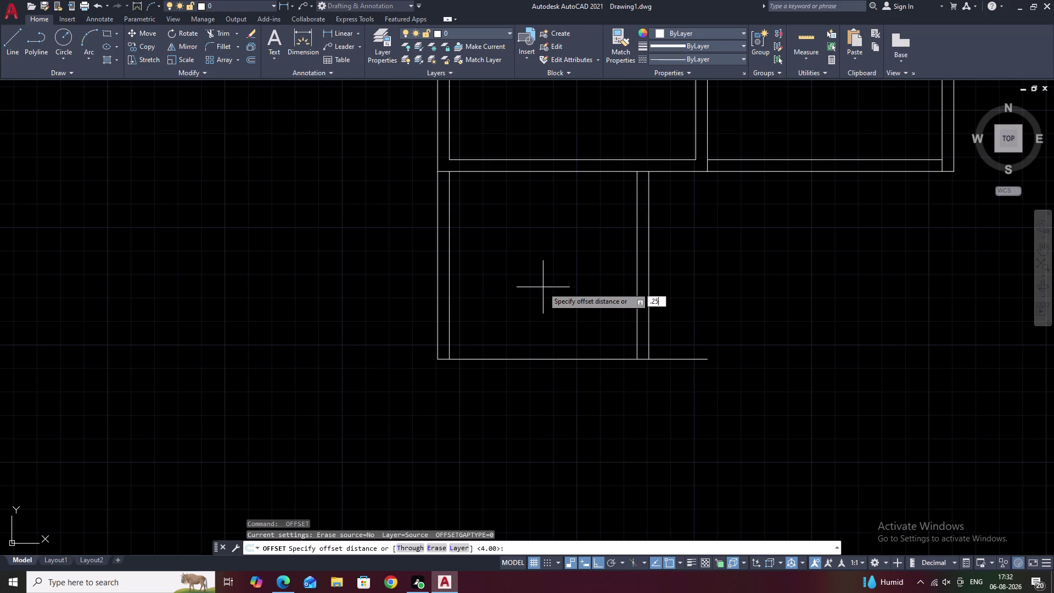
key(space)
click(543, 359)
click(539, 380)
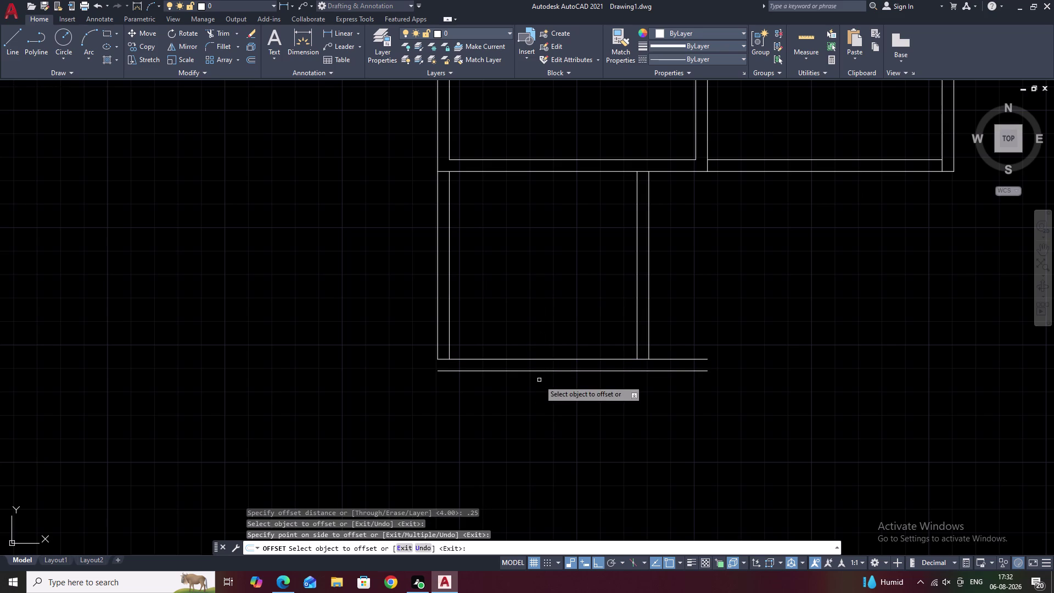
key(Escape)
key(d)
key(BackSpace)
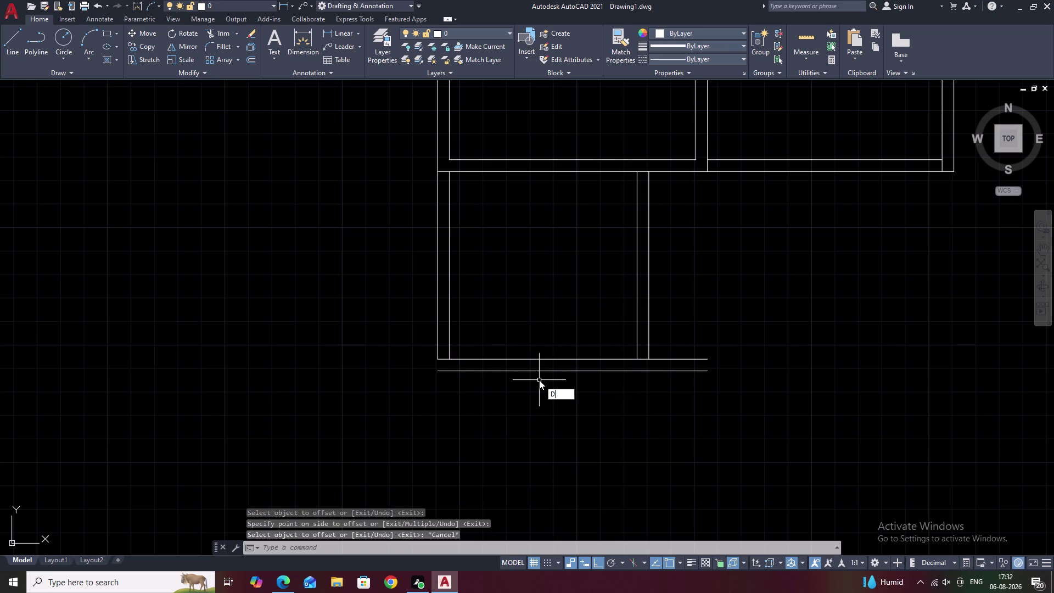
Fillet the lower room's lower-left and lower-right outer corners closed.
text(F)
key(space)
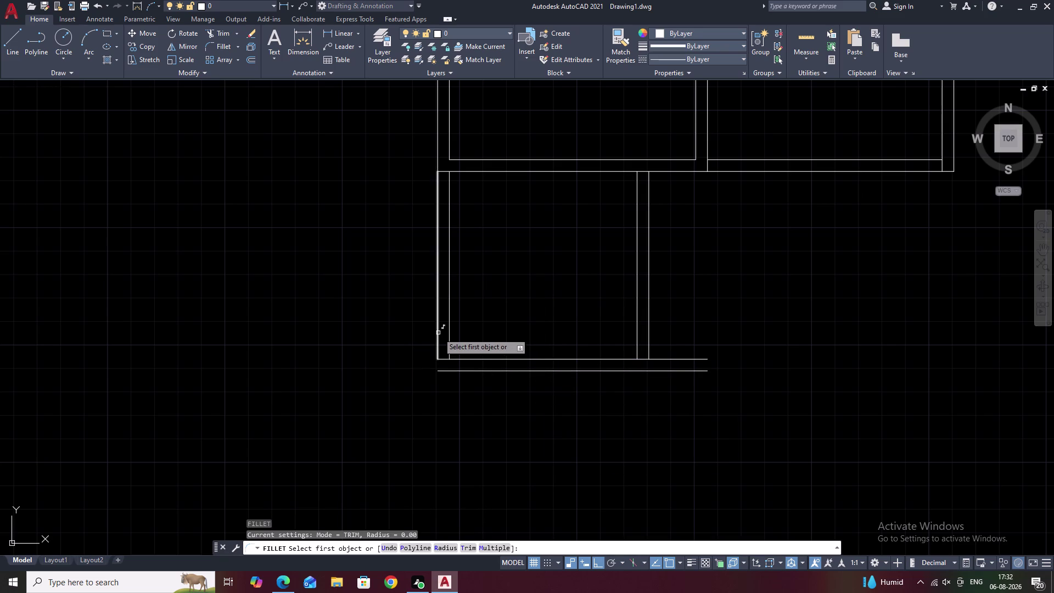
click(439, 333)
click(456, 371)
key(space)
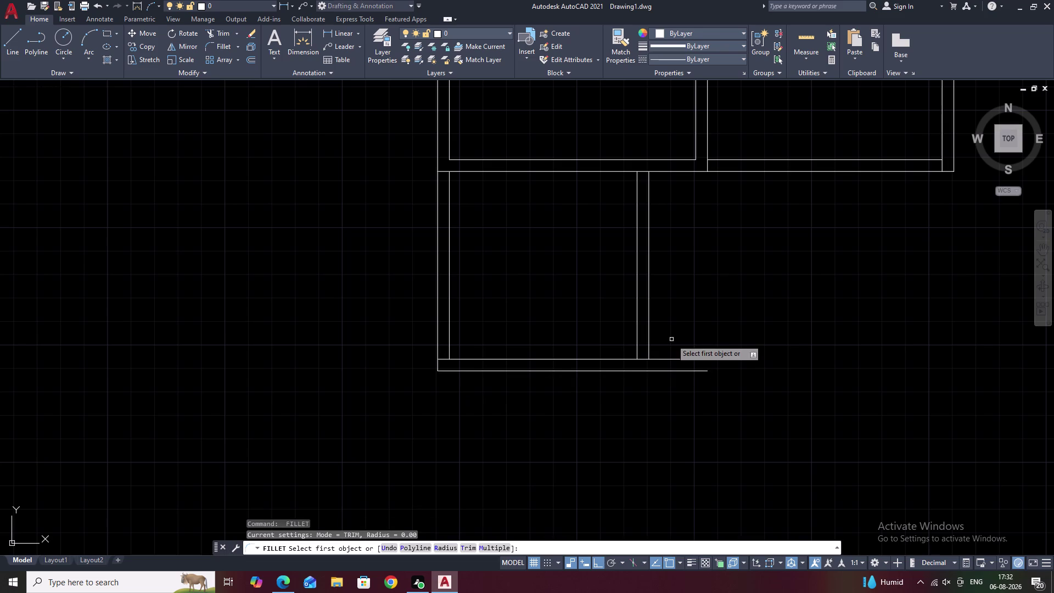
click(648, 329)
click(638, 371)
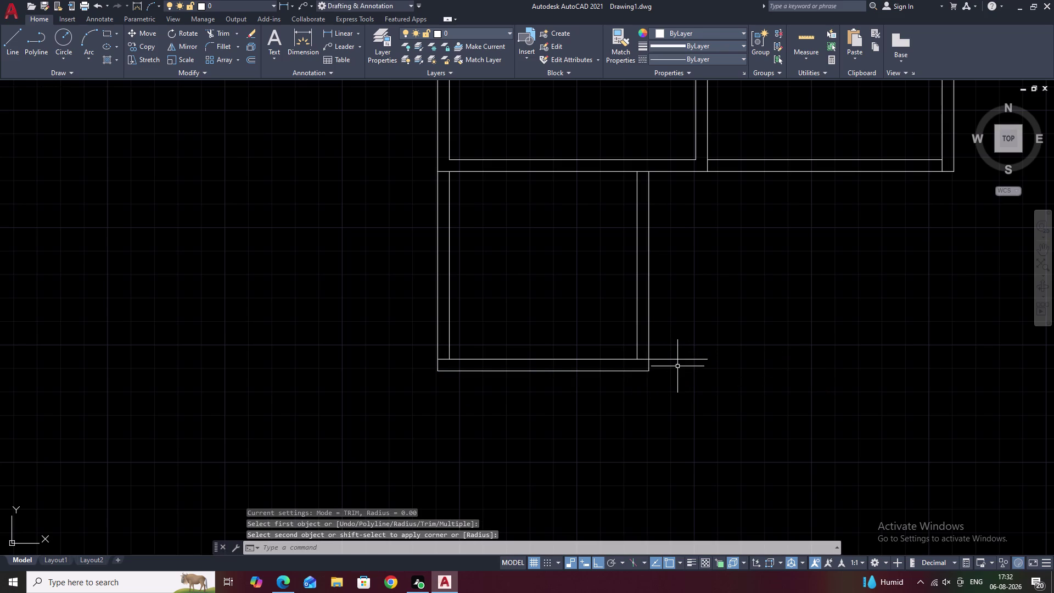
key(Escape)
Trim the overlapping wall line ends inside the room.
text(TR)
key(space)
drag(698, 341, 680, 407)
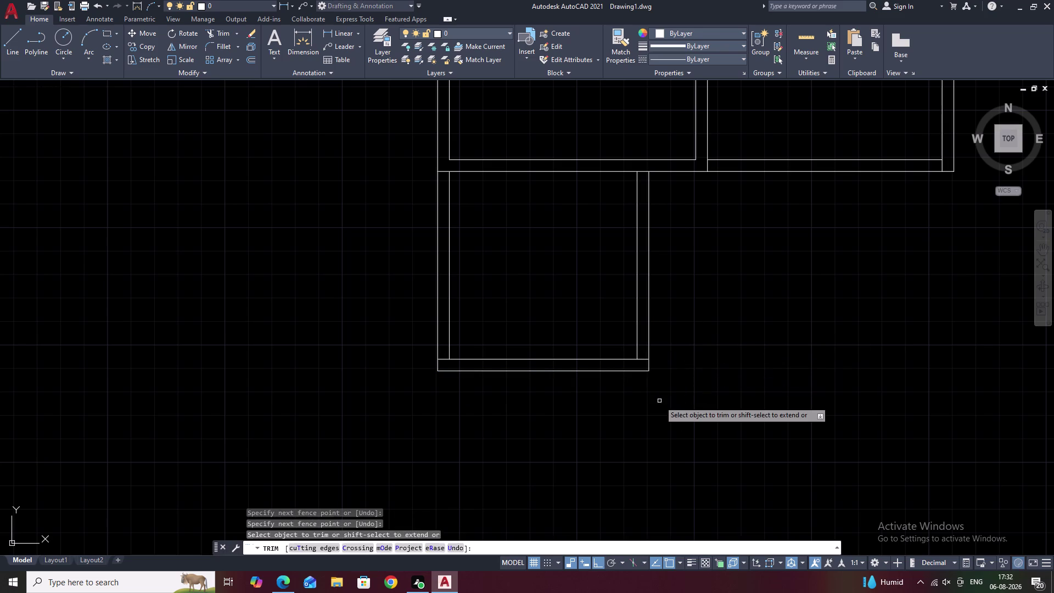
key(Escape)
Center the lower room in view and quick-measure it as 4.00 by 4.00.
scroll(down, 3)
middle_drag(673, 386, 574, 385)
scroll(up, 3)
middle_drag(558, 359, 563, 265)
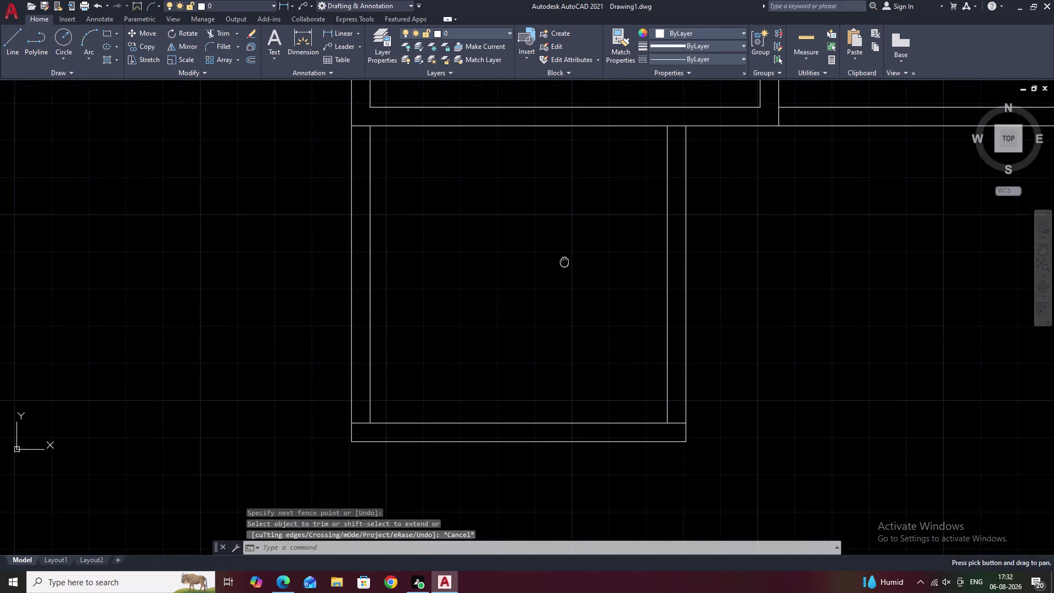
middle_drag(566, 346, 572, 266)
scroll(down, 3)
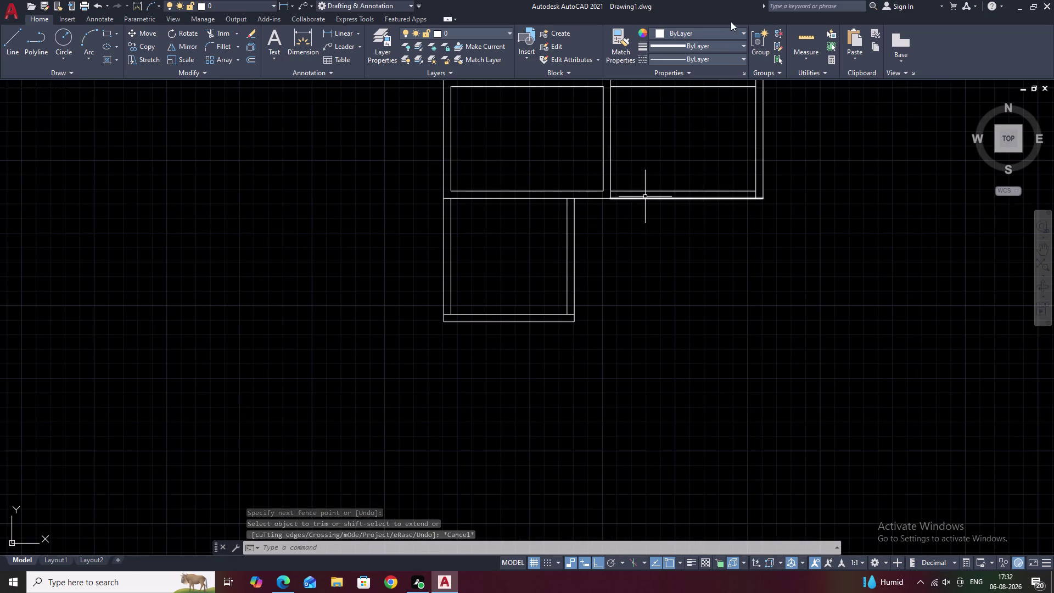
click(804, 38)
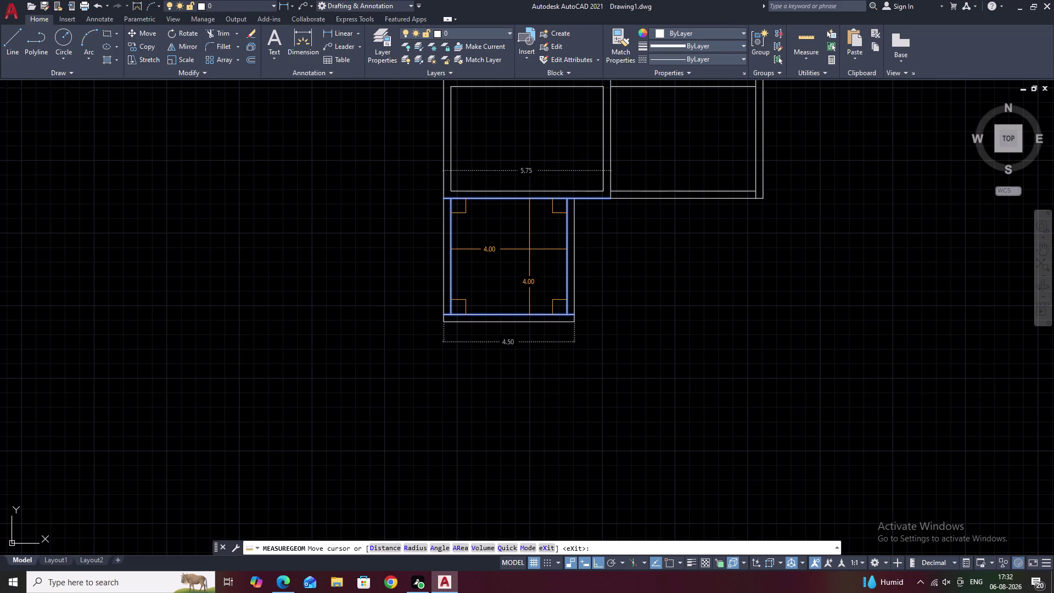
key(Escape)
middle_drag(577, 272, 581, 232)
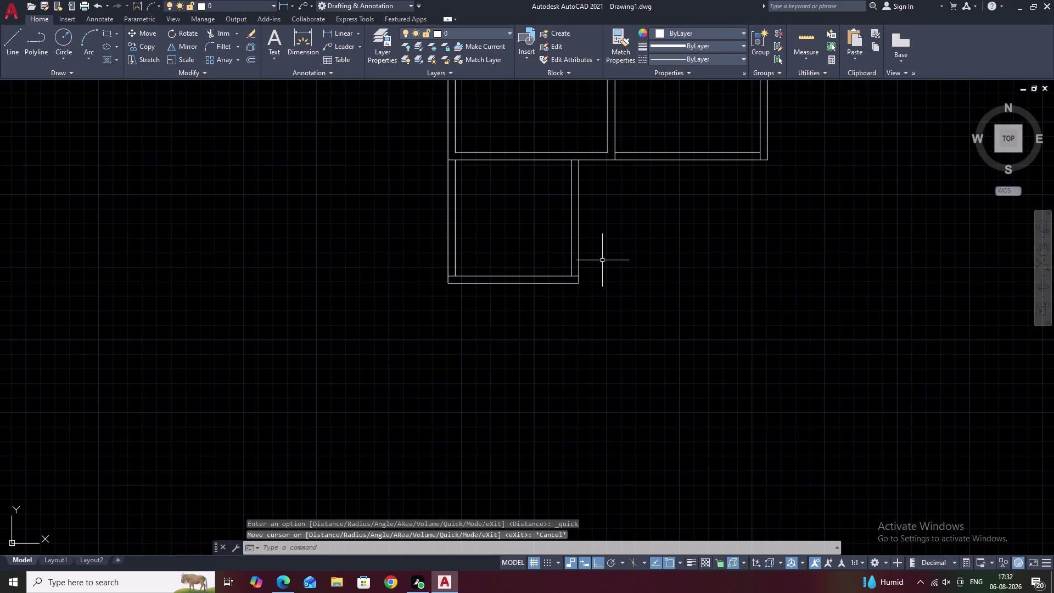
Draw a 3.50 wall line down from the lower room's bottom-left corner.
text(L)
key(space)
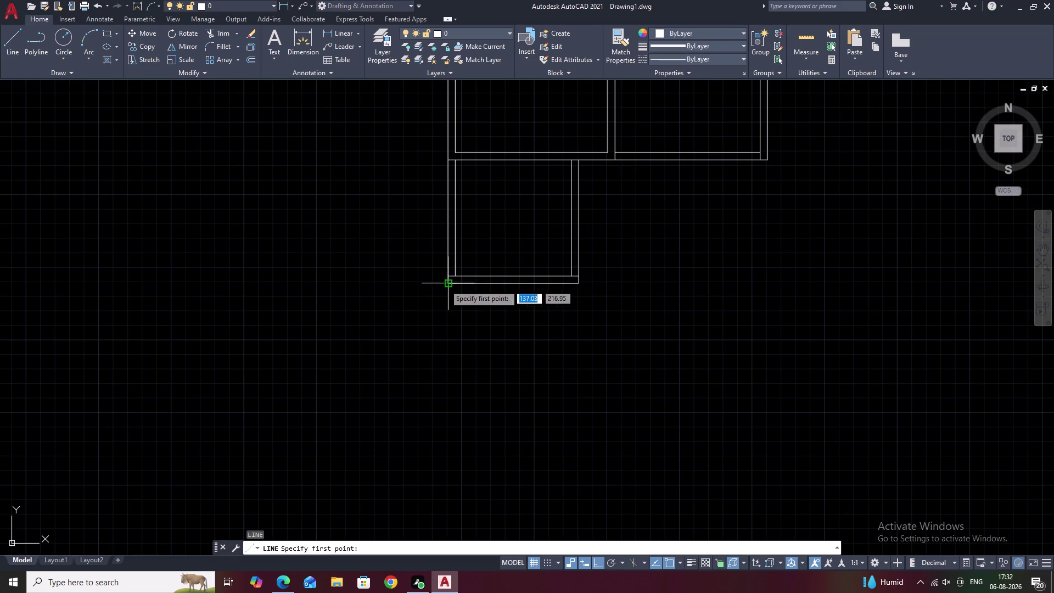
click(445, 285)
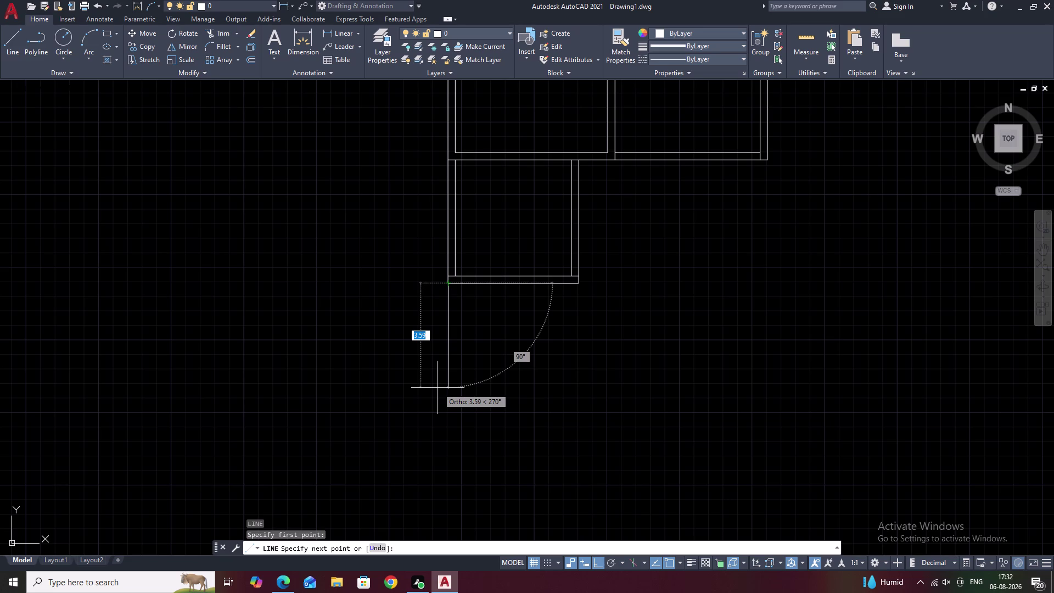
text(3.50)
key(space)
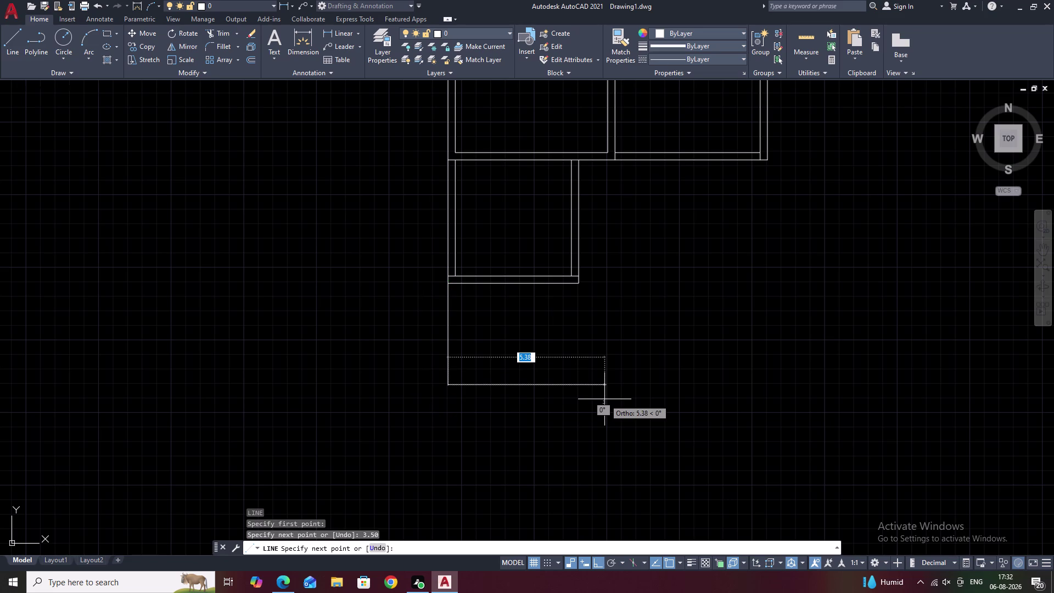
key(Escape)
Offset the new vertical wall 0.25 to the right for the inner wall.
text(O)
key(space)
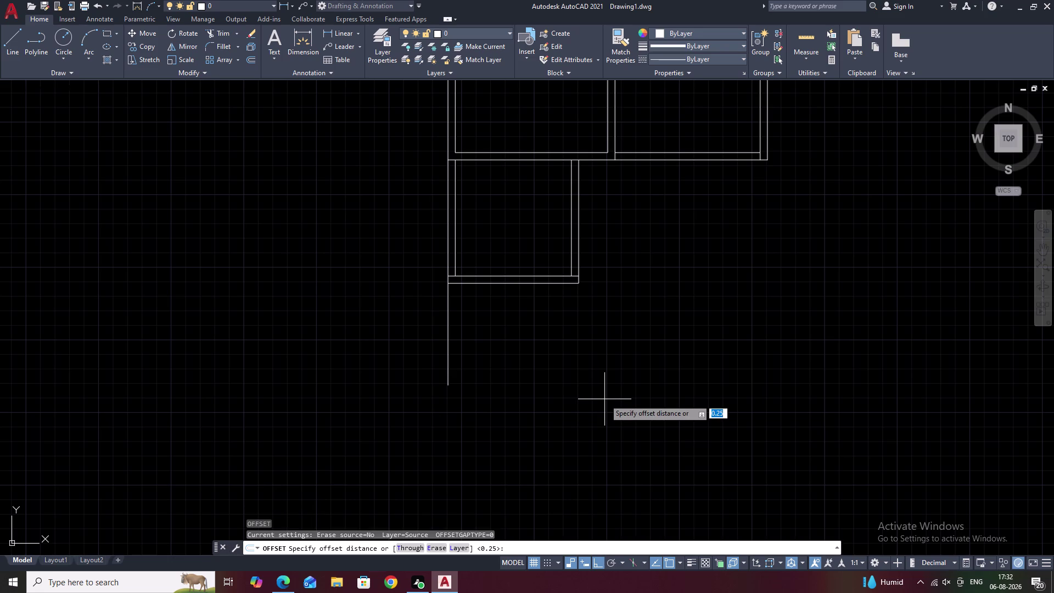
text(.25)
key(space)
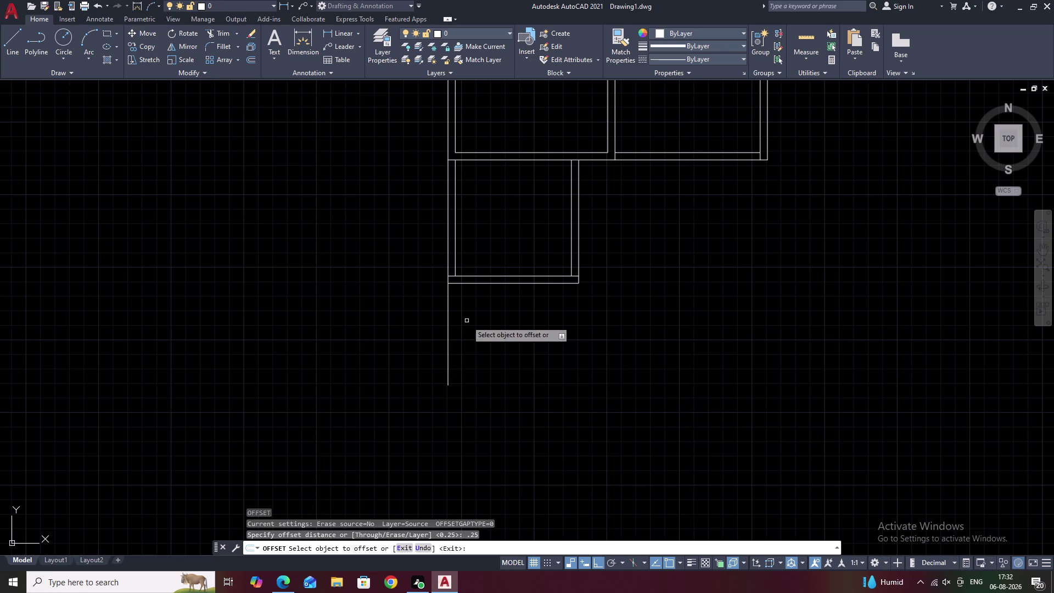
click(447, 329)
click(476, 329)
key(space)
Offset the inner wall 4.00 for the right wall, then double it by 0.25.
key(space)
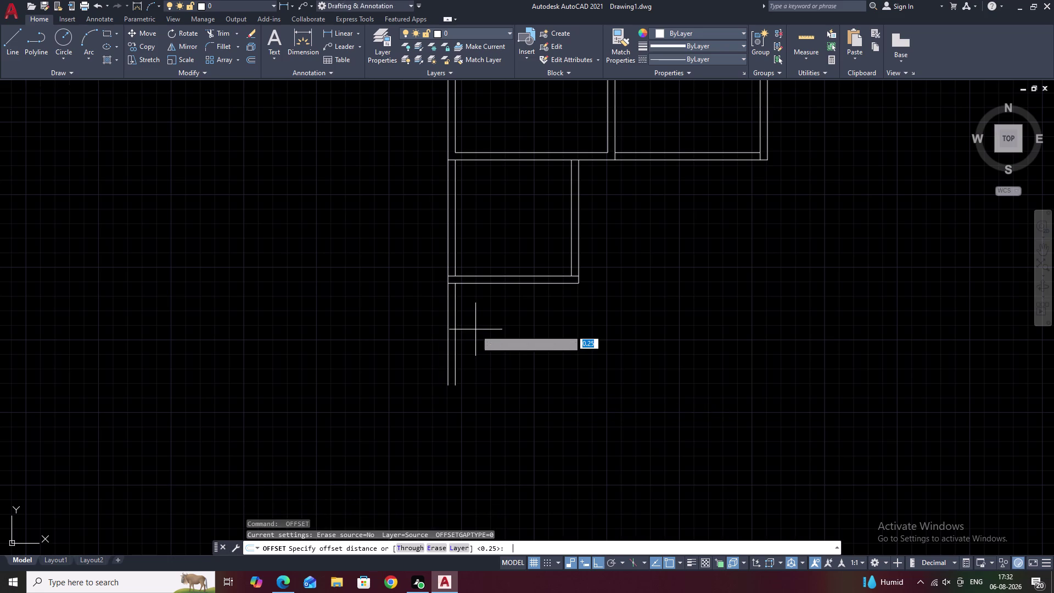
text(4.00)
key(space)
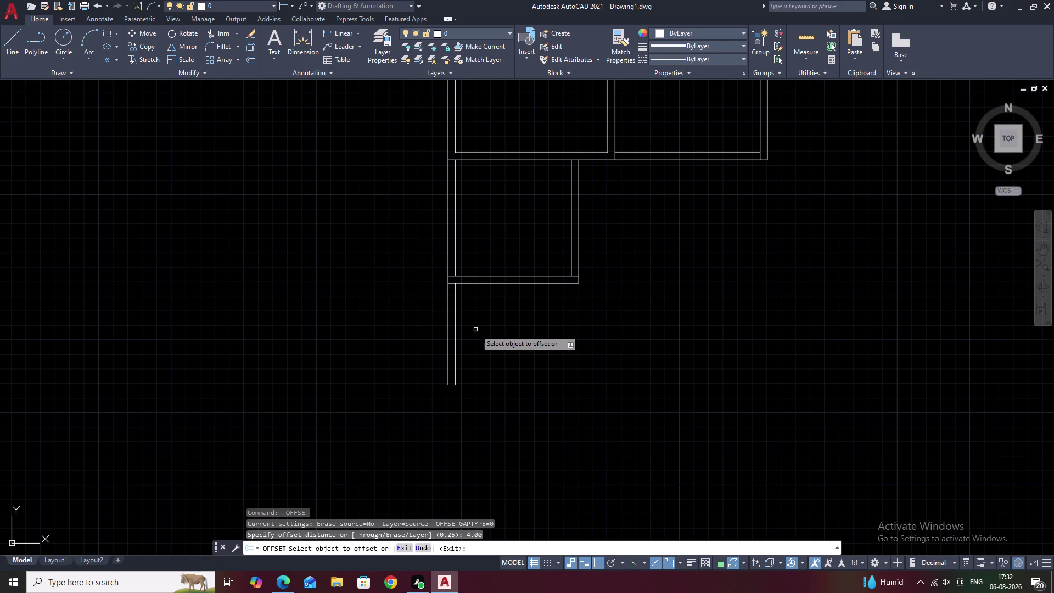
click(457, 334)
click(533, 338)
key(space)
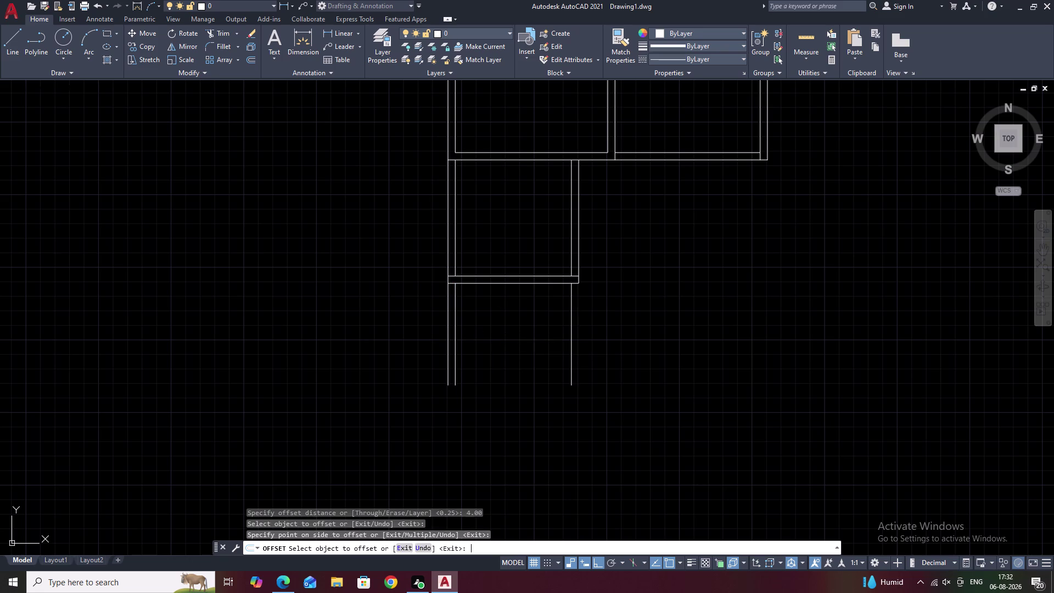
key(space)
text(.25)
key(space)
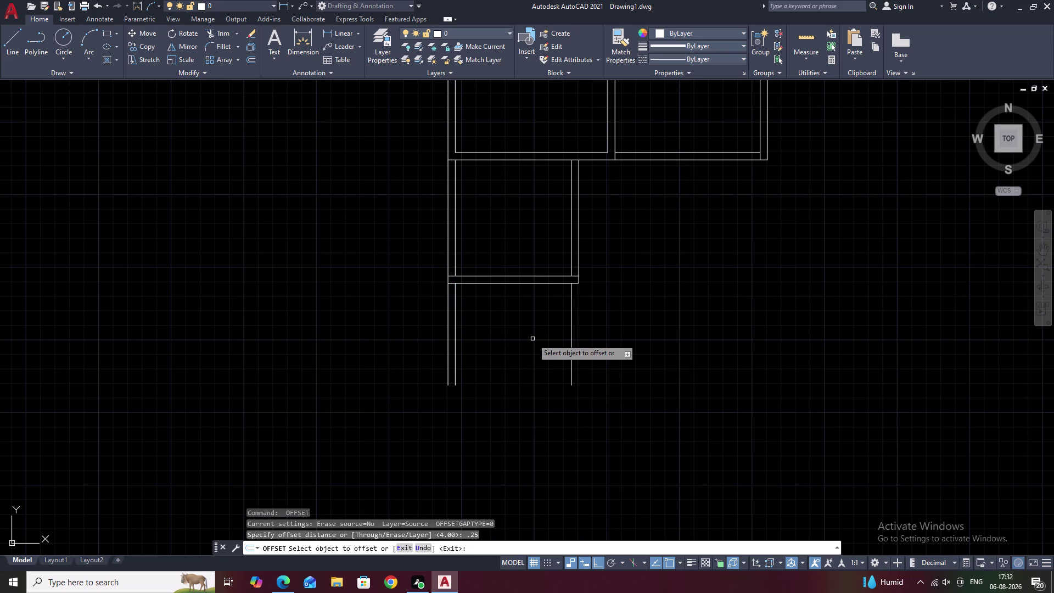
click(572, 337)
click(588, 337)
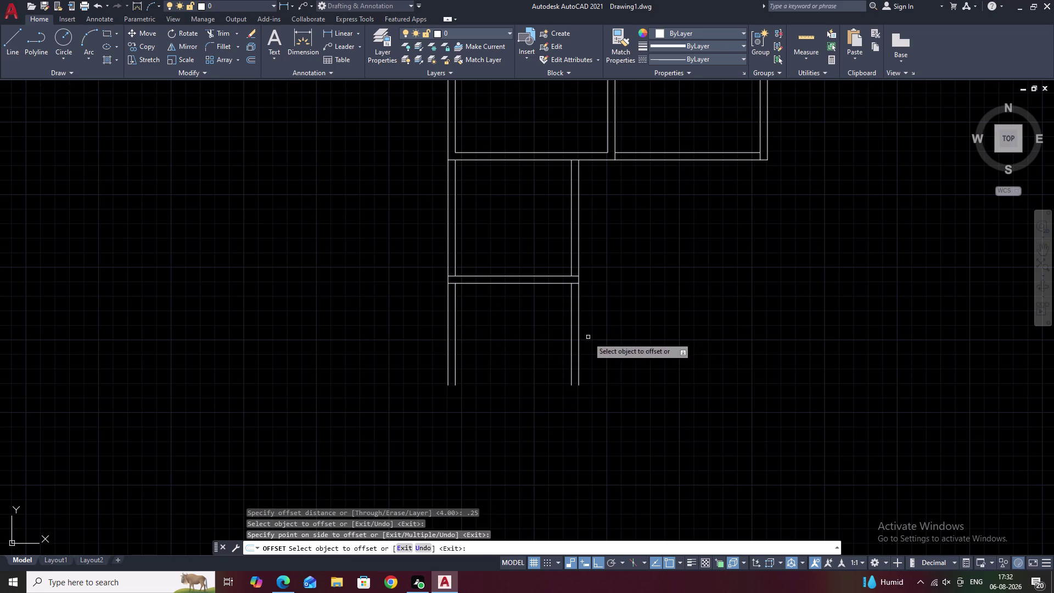
key(space)
Offset the room above's bottom wall 3.50 down for the new bottom wall.
key(space)
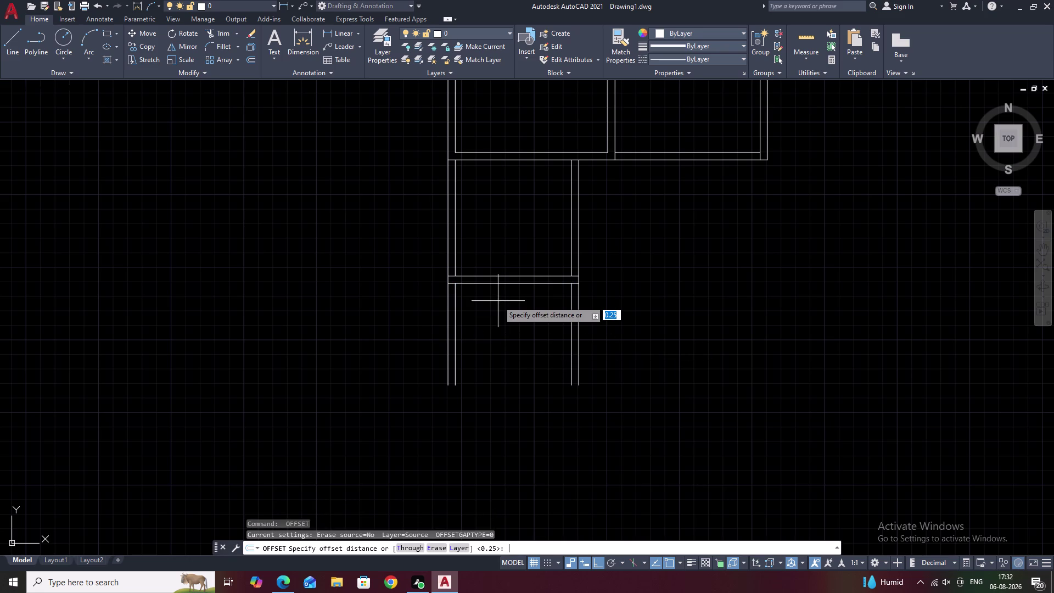
text(.5)
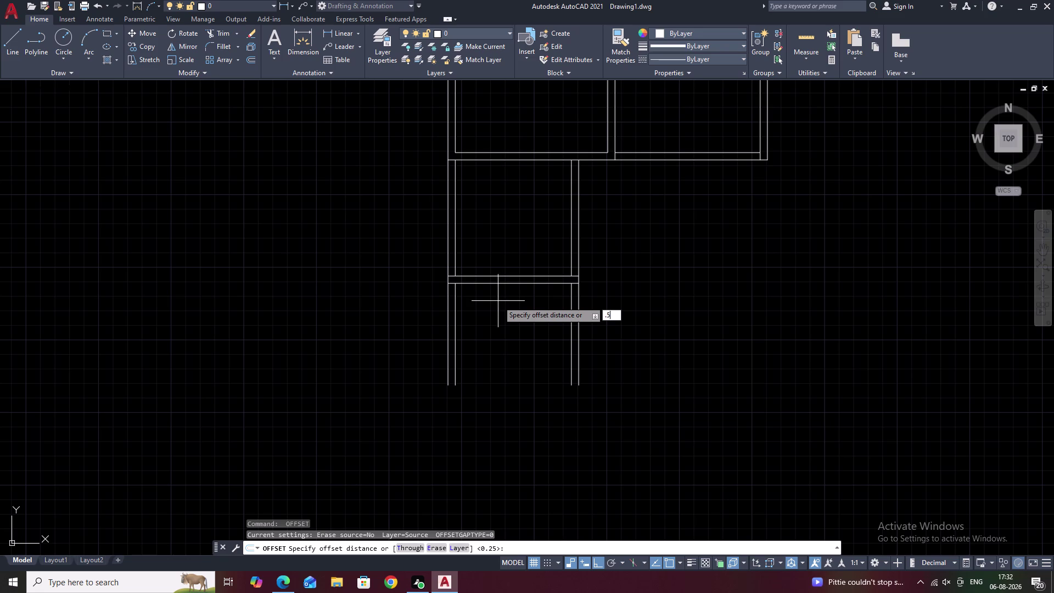
text(0)
key(BackSpace)
key(BackSpace)
key(BackSpace)
text(3.5)
text(0)
key(space)
click(508, 284)
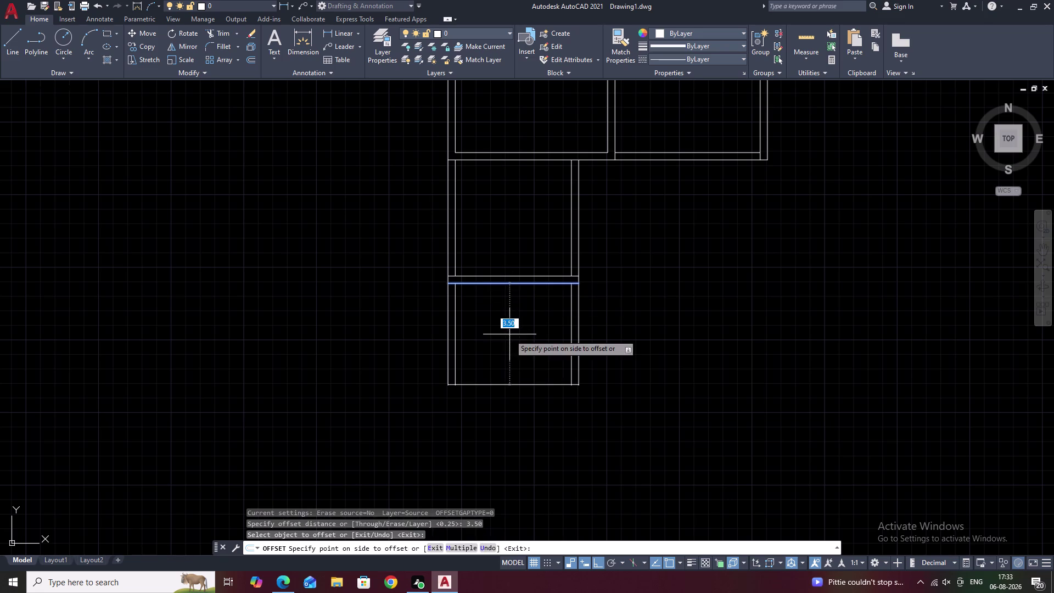
click(510, 334)
key(space)
Double the new bottom wall with a 0.25 offset below it.
key(space)
text(.25)
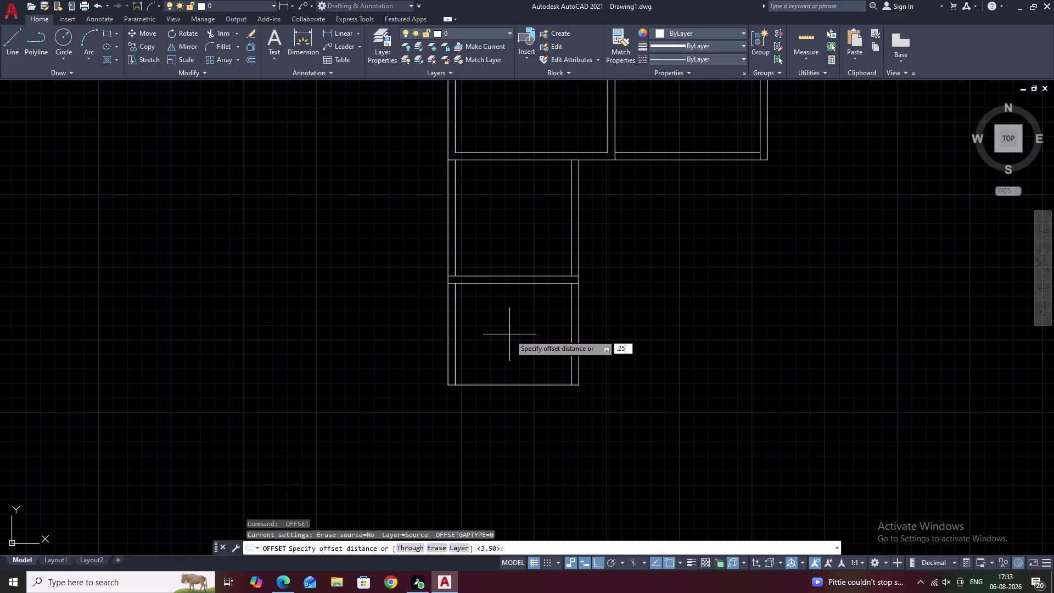
key(space)
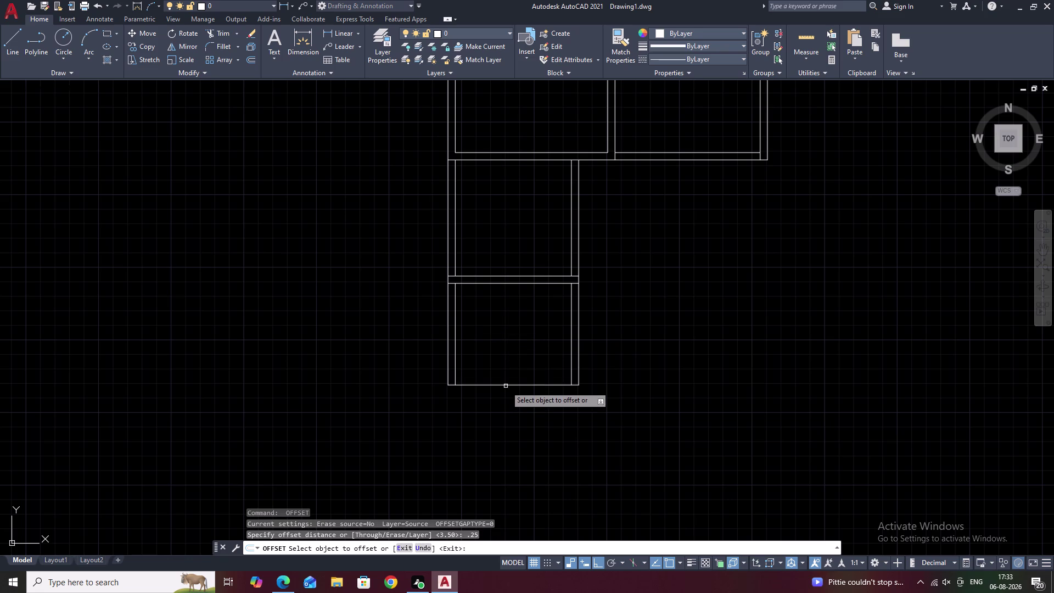
click(505, 385)
click(505, 397)
key(Escape)
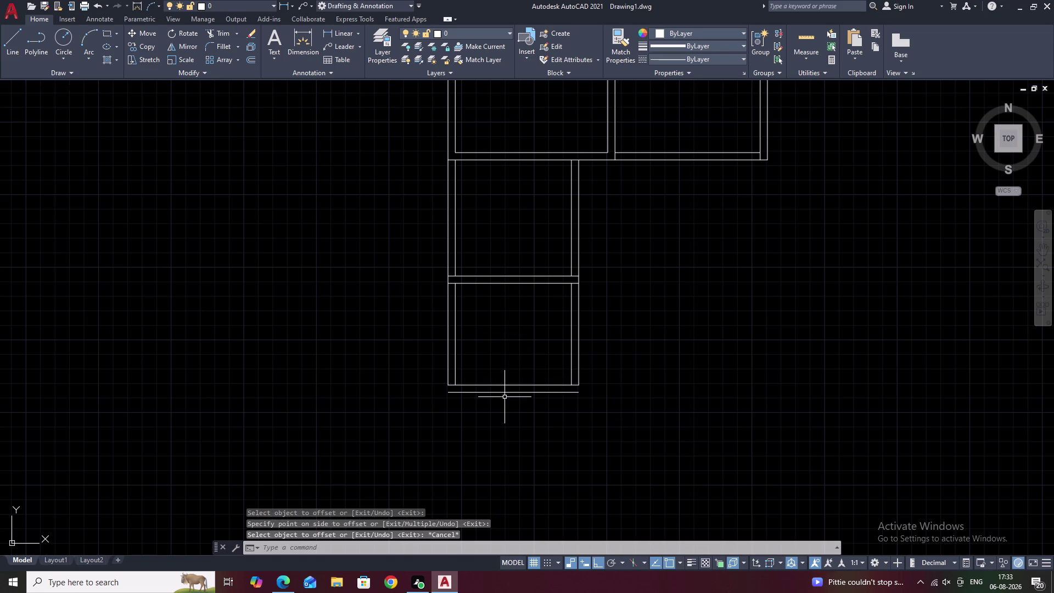
text(F)
key(space)
Fillet the outer bottom-left and bottom-right corners of the new room.
click(447, 370)
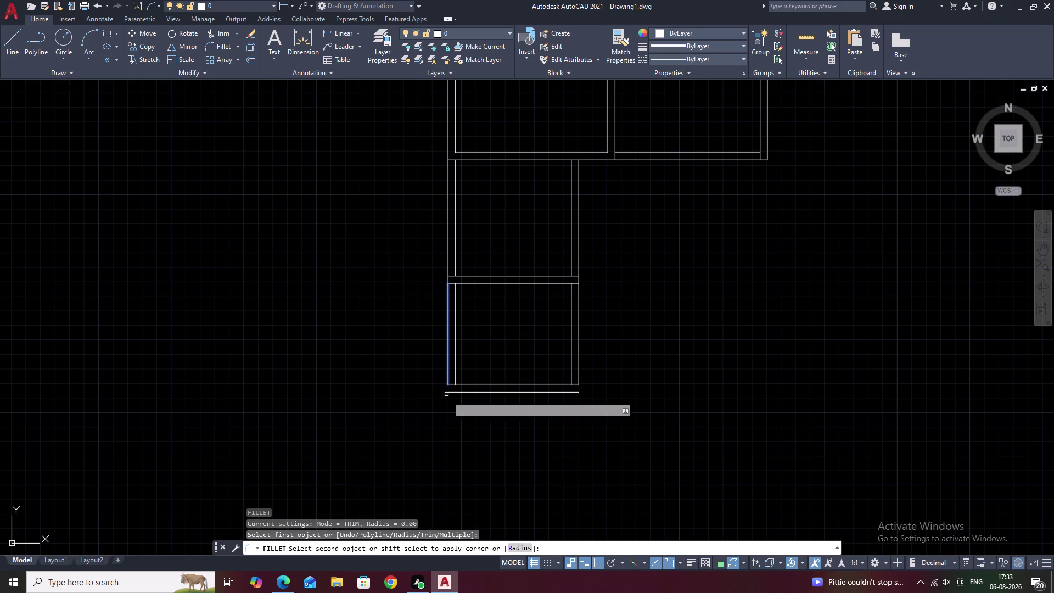
click(464, 393)
key(space)
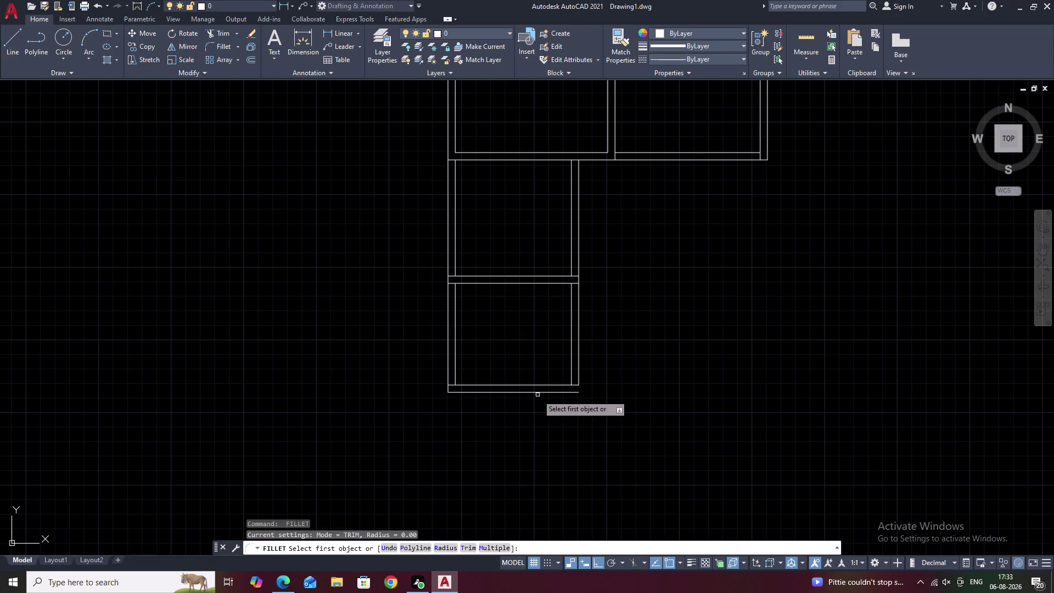
click(538, 392)
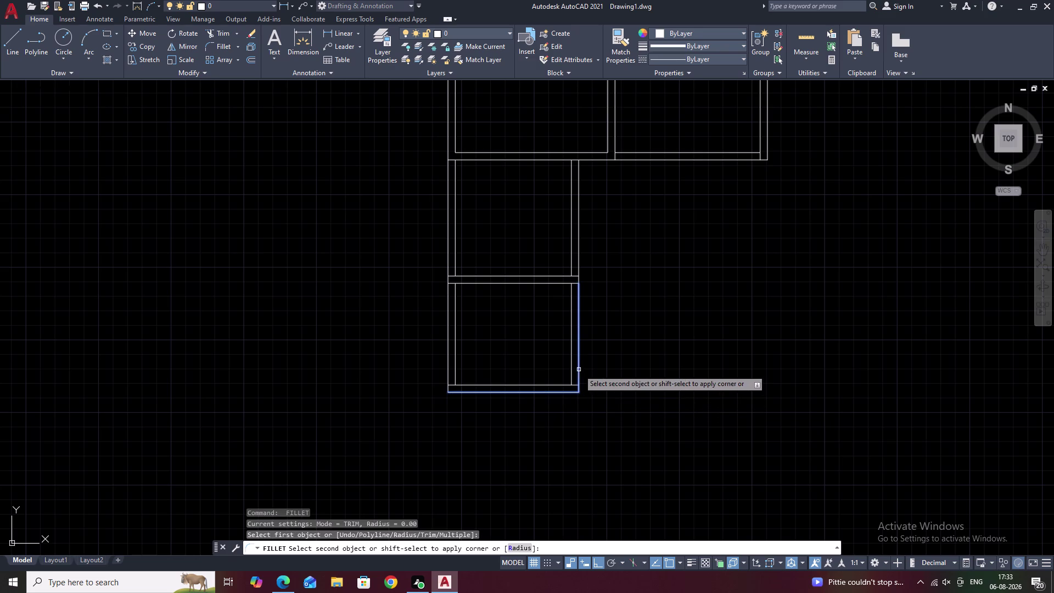
click(578, 369)
scroll(down, 3)
middle_drag(626, 373, 462, 405)
key(Escape)
Pan and zoom to center the whole plan with space beside the rooms.
scroll(up, 3)
middle_drag(447, 359, 486, 350)
scroll(up, 3)
scroll(down, 3)
middle_drag(423, 345, 417, 349)
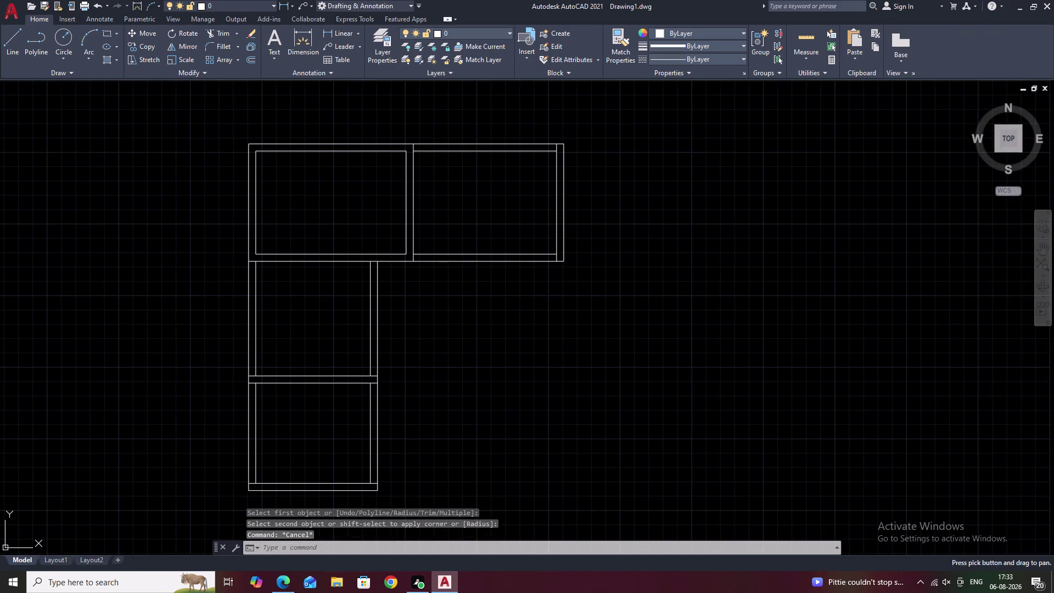
scroll(up, 3)
scroll(down, 3)
middle_drag(445, 360, 435, 341)
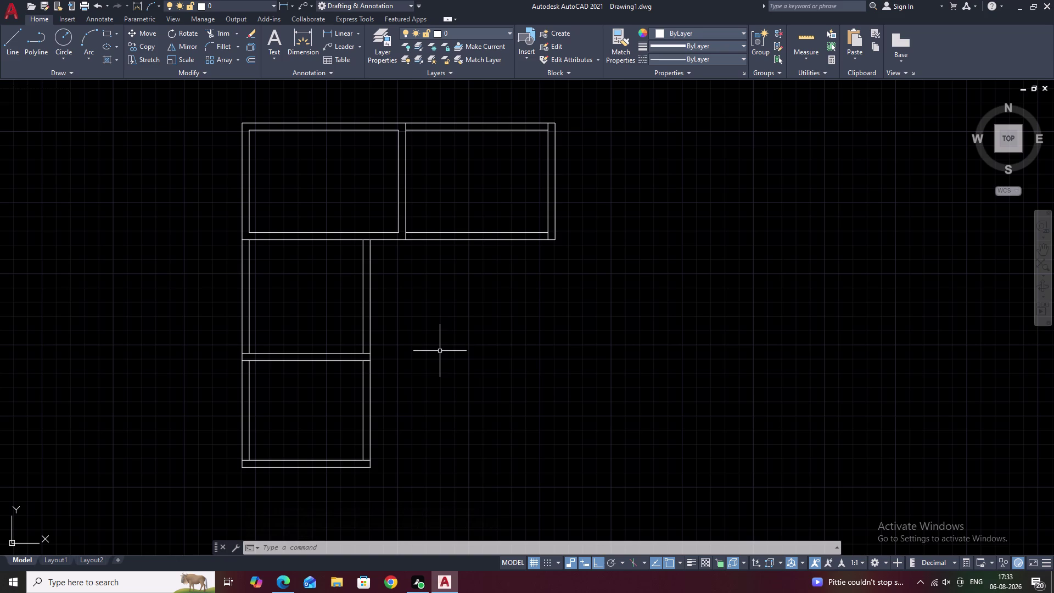
middle_drag(440, 351, 377, 366)
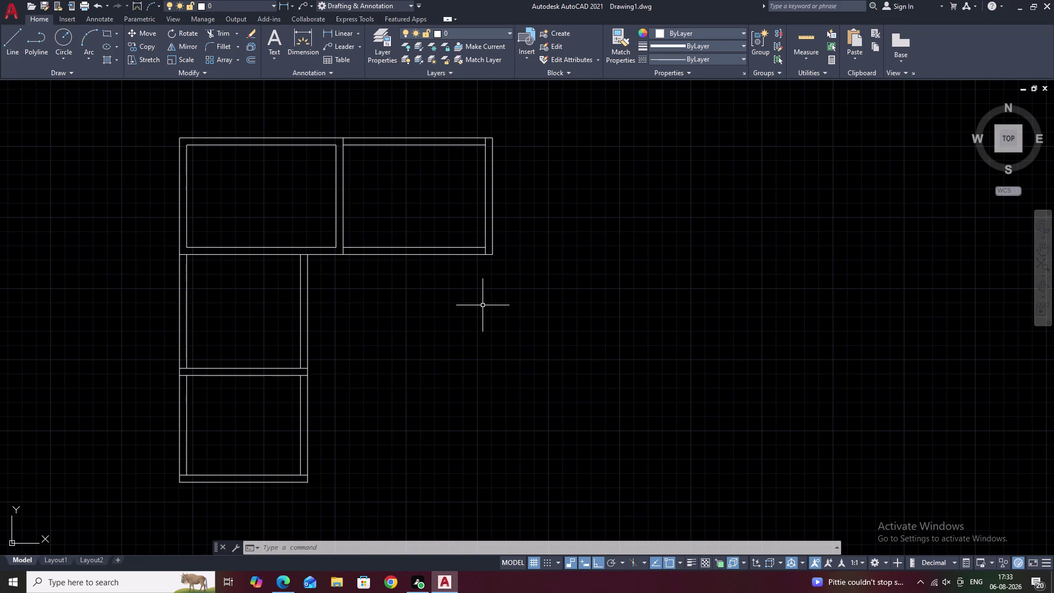
text(L)
key(space)
Draw a 1.50 wall line from the top-right room's bottom corner.
scroll(up, 3)
click(488, 253)
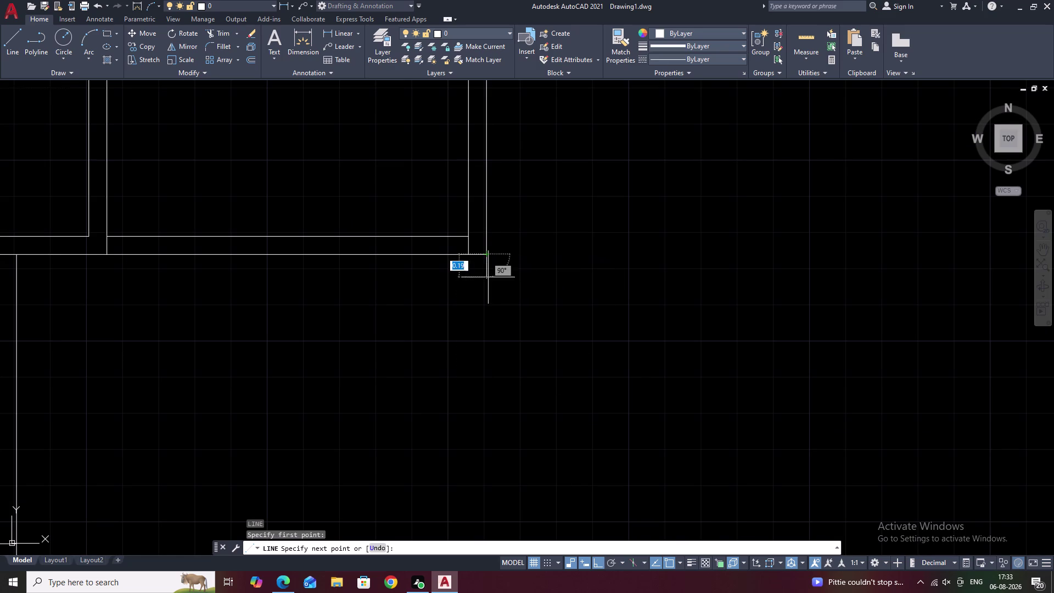
scroll(down, 3)
middle_drag(492, 401, 495, 376)
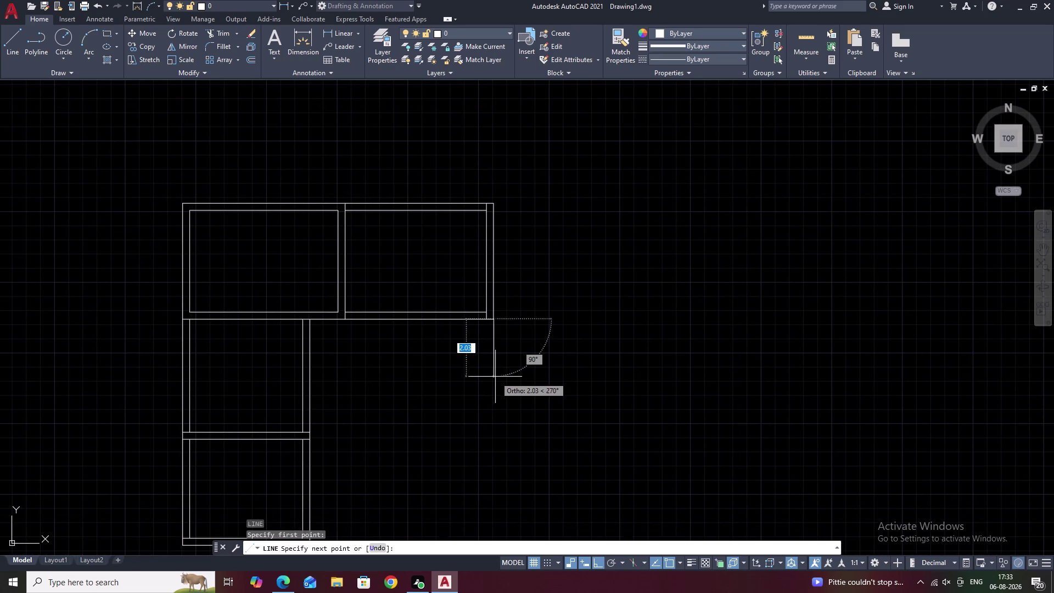
text(1.5)
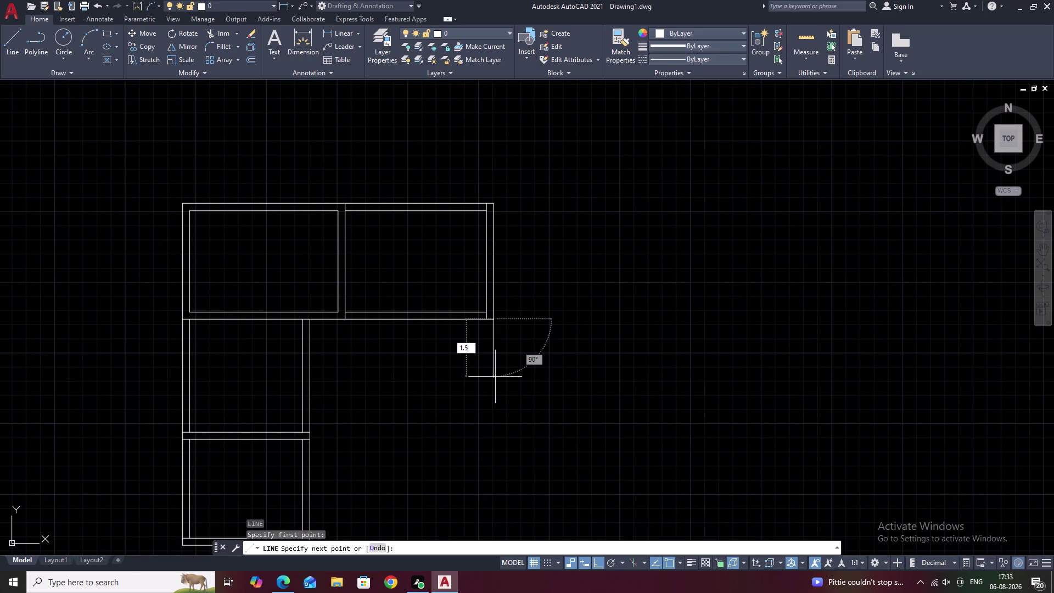
text(0)
key(space)
key(Escape)
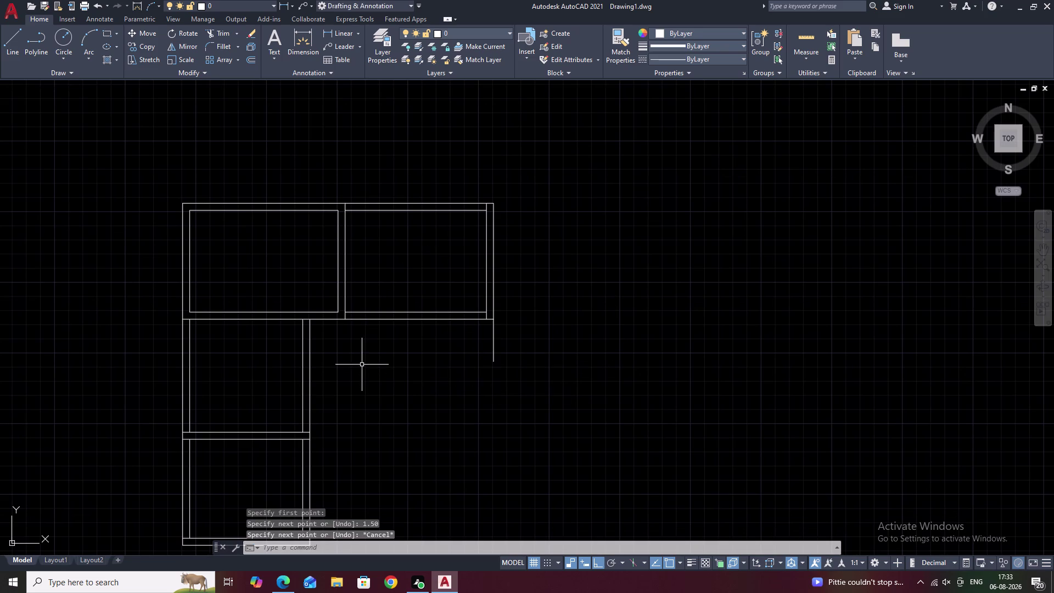
Offset the right wall by 0.25, then offset 2.40 for the room width.
text(O .25)
key(space)
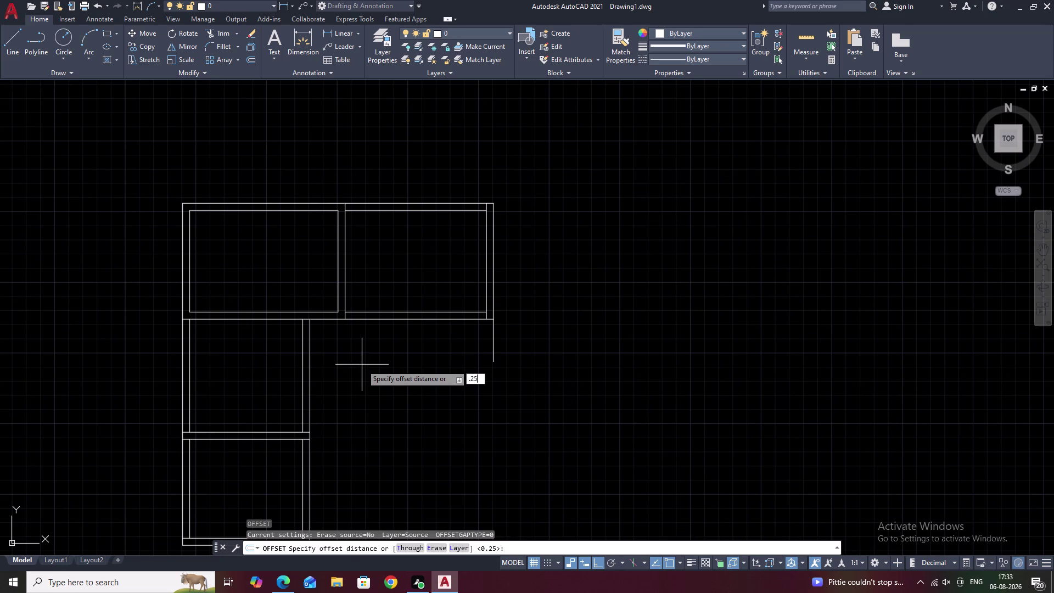
click(492, 336)
click(473, 338)
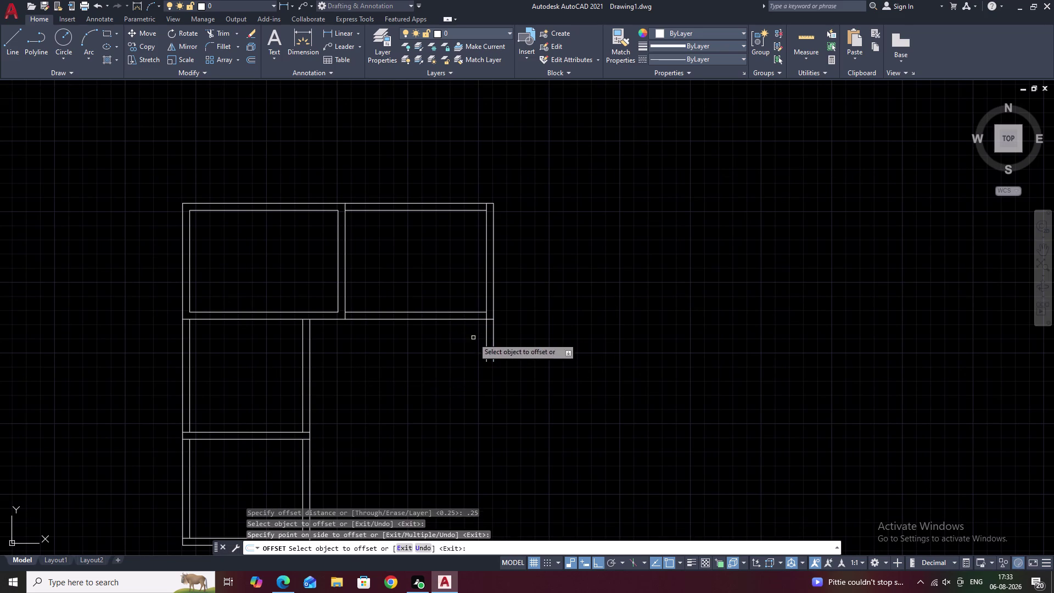
key(space)
key(space)
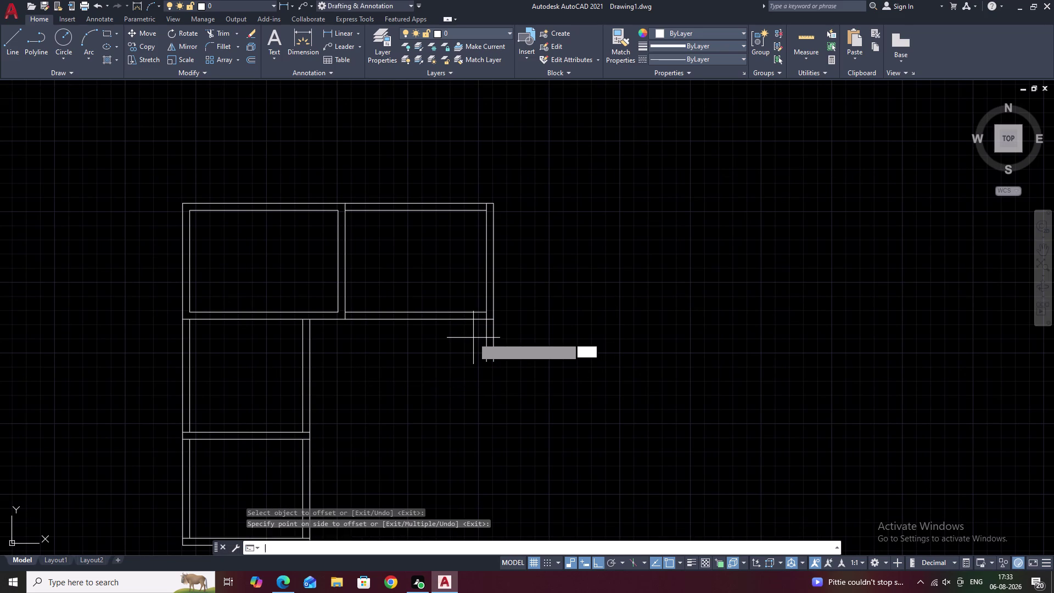
text(2.4)
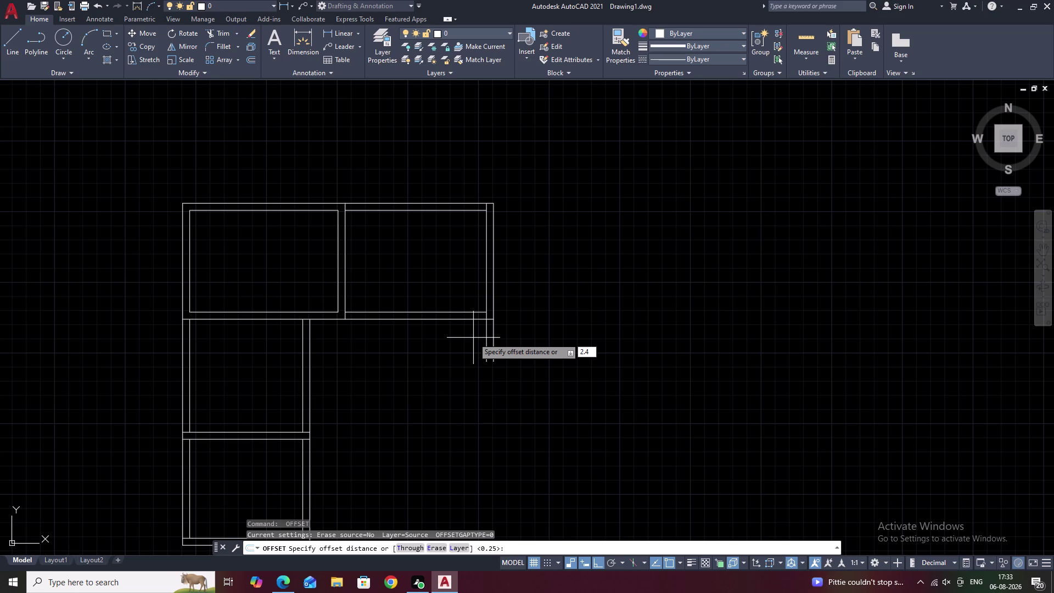
text(0)
key(space)
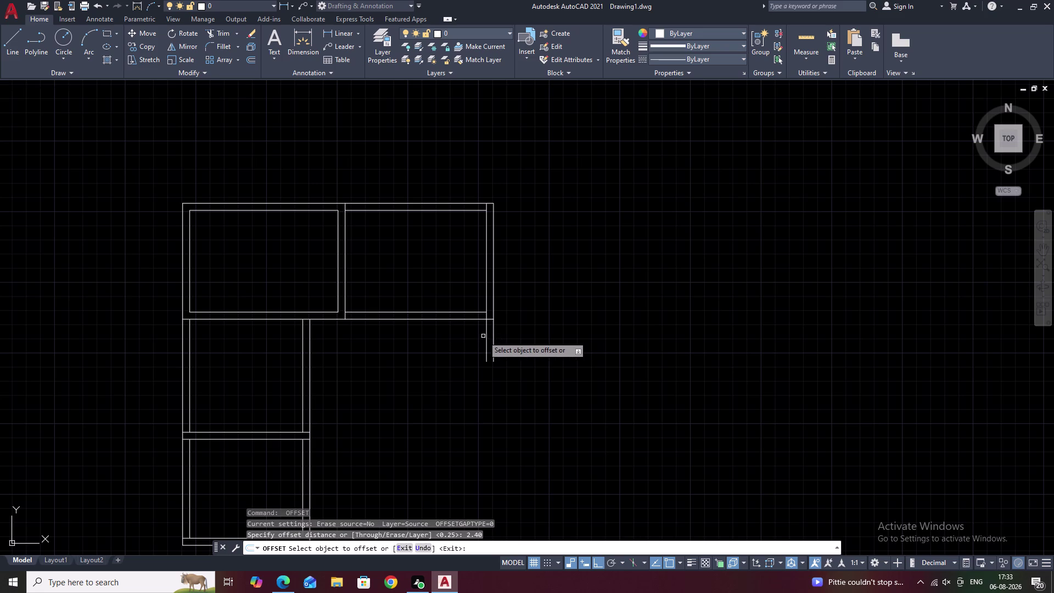
click(486, 336)
click(445, 343)
key(space)
Double the new interior wall with a 0.25 offset to the left.
key(space)
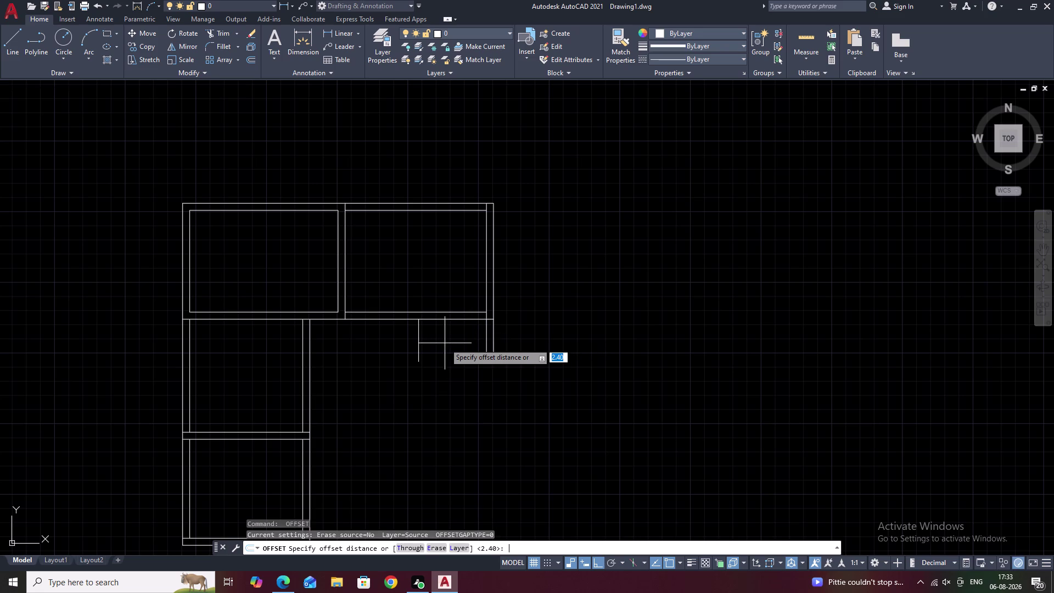
text(.25)
key(space)
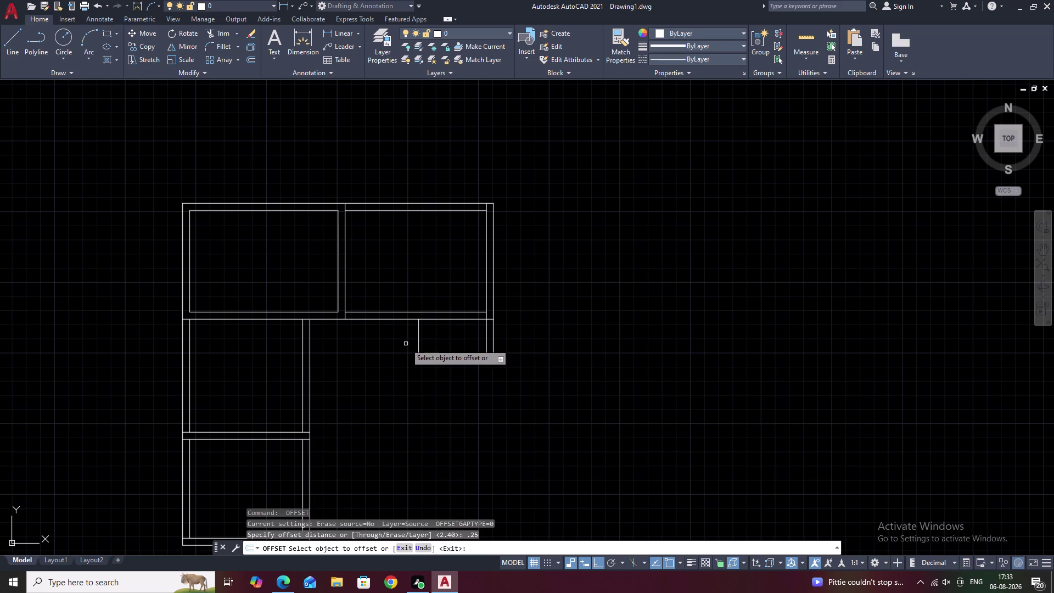
click(418, 343)
click(396, 346)
key(space)
Offset the top-right room's bottom wall 1.50 down for the small room's bottom wall.
key(space)
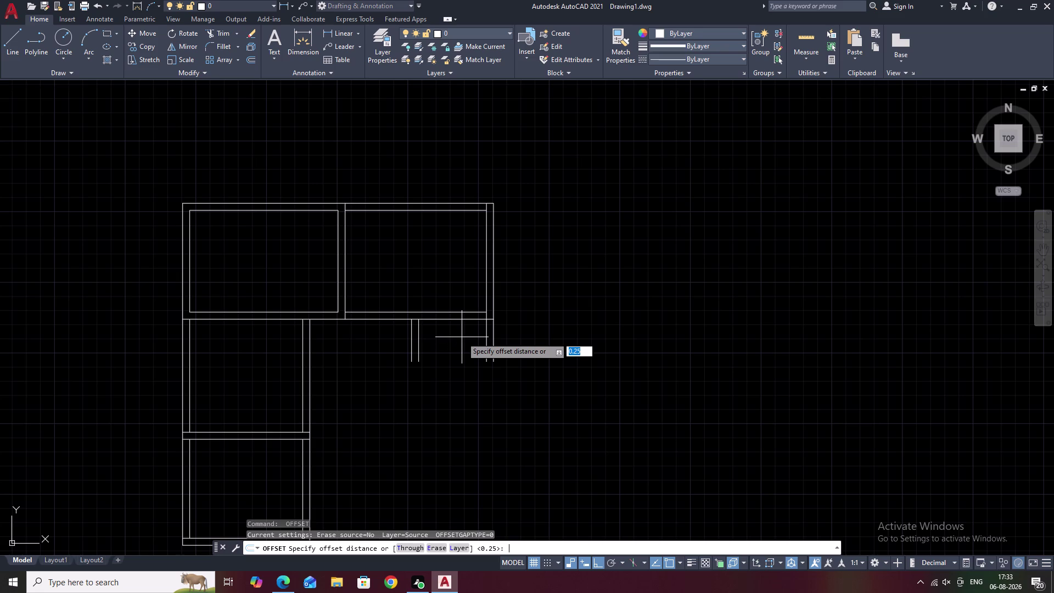
text(1.5)
text(0)
key(space)
click(448, 319)
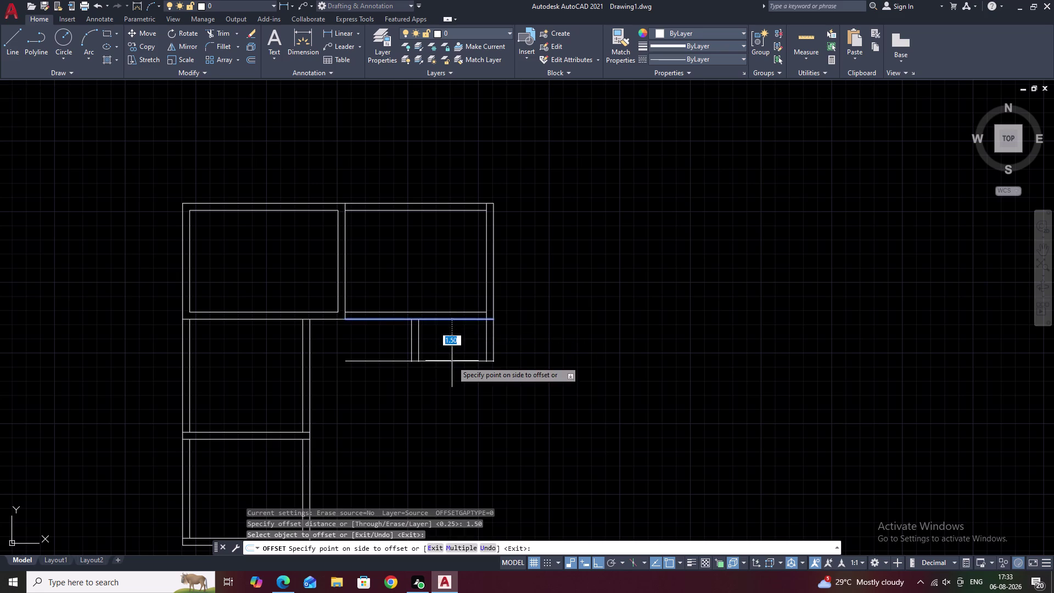
click(452, 361)
key(space)
Double the small room's bottom wall with a 0.25 offset downward.
key(space)
text(.2)
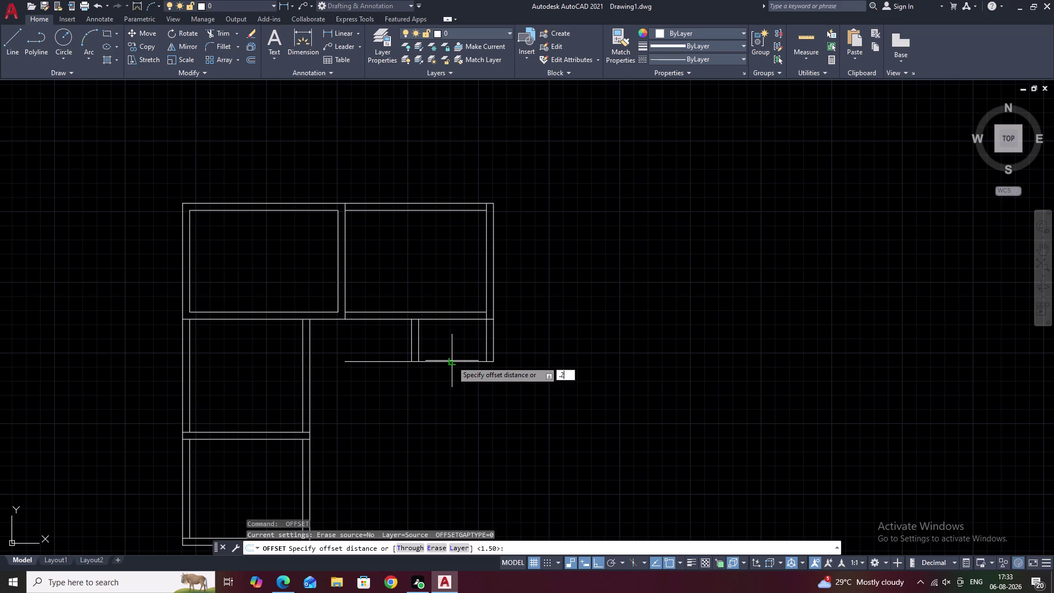
text(5)
key(space)
click(453, 361)
click(451, 379)
key(Escape)
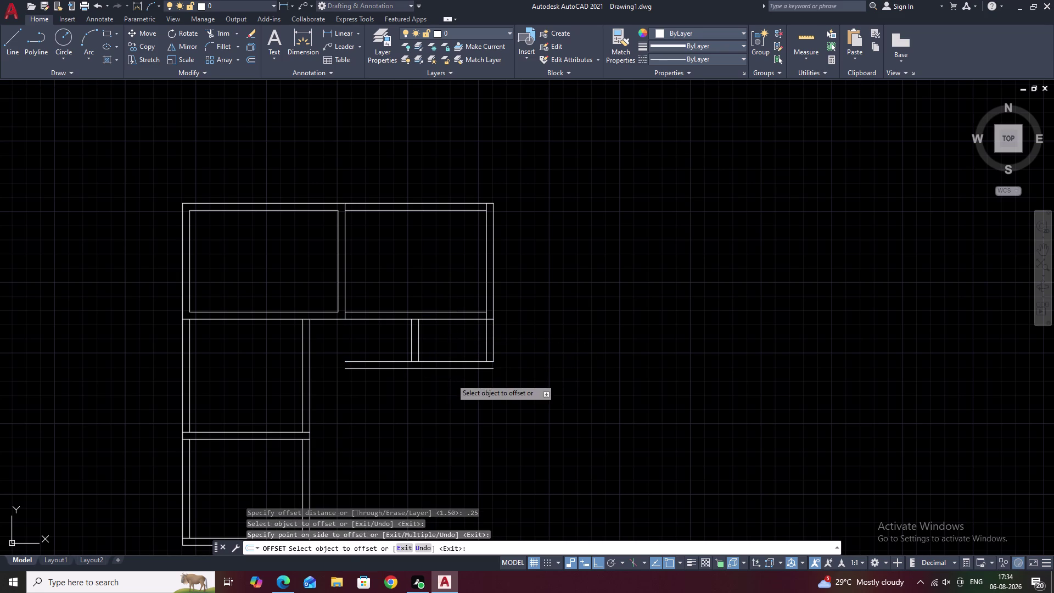
text(F)
key(space)
Fillet the small room's wall line pairs into closed corners.
click(466, 371)
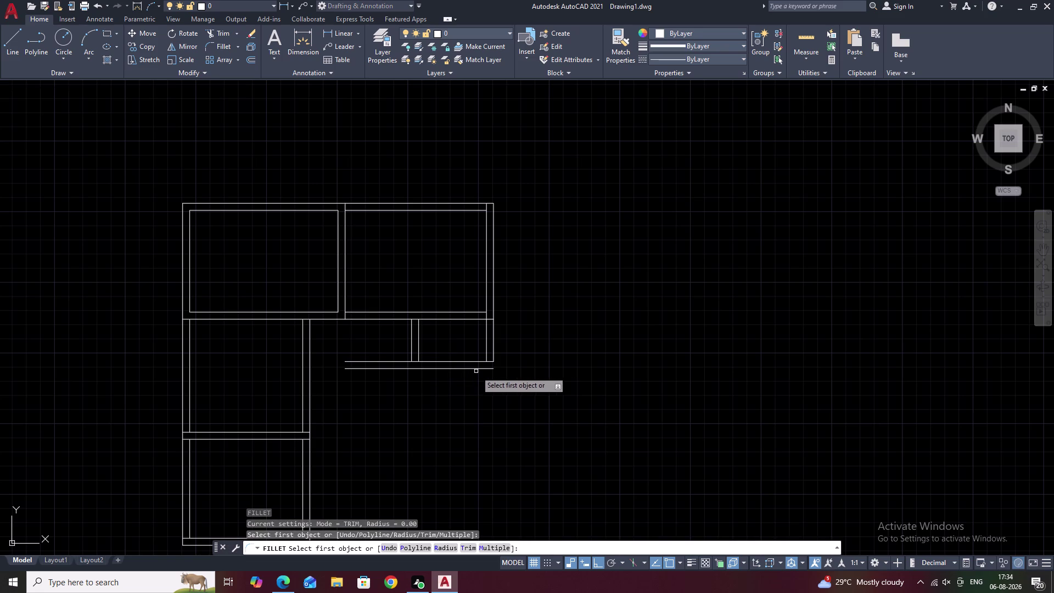
click(484, 369)
click(493, 352)
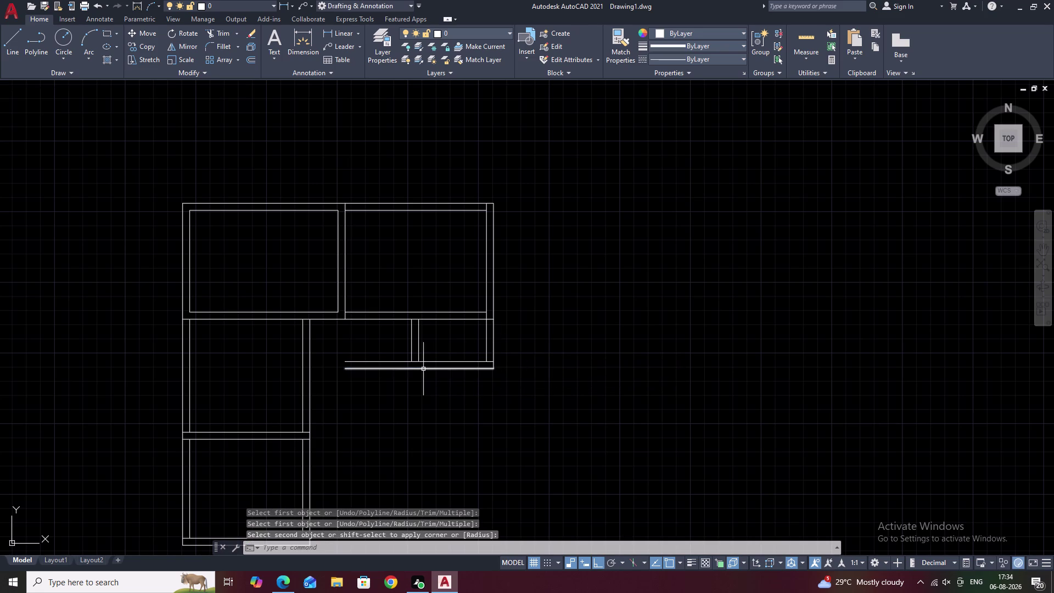
key(space)
click(418, 369)
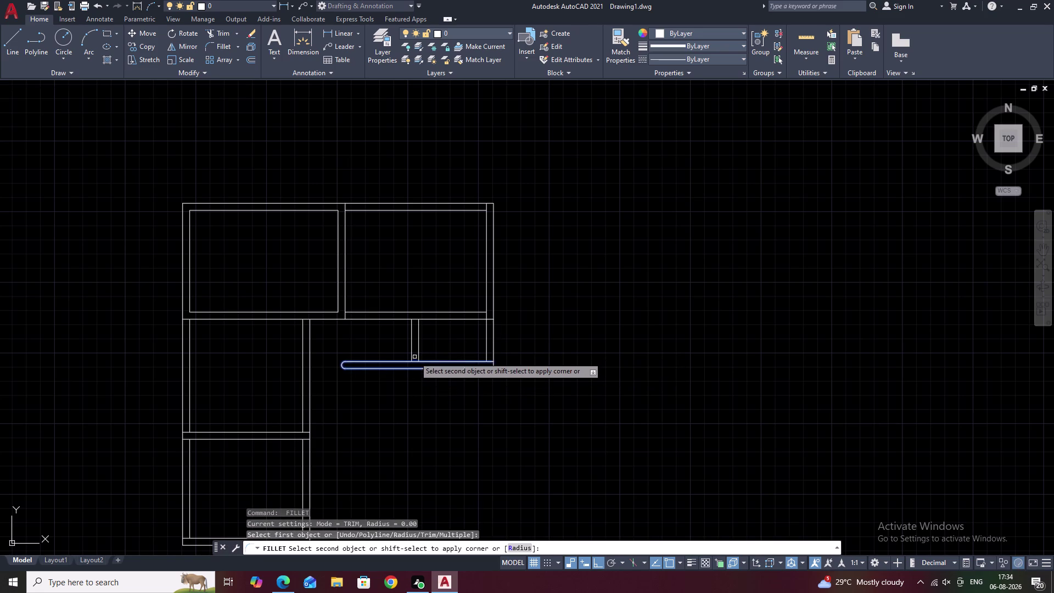
click(411, 352)
key(Escape)
Trim the overhanging wall line ends with a fence.
text(TR)
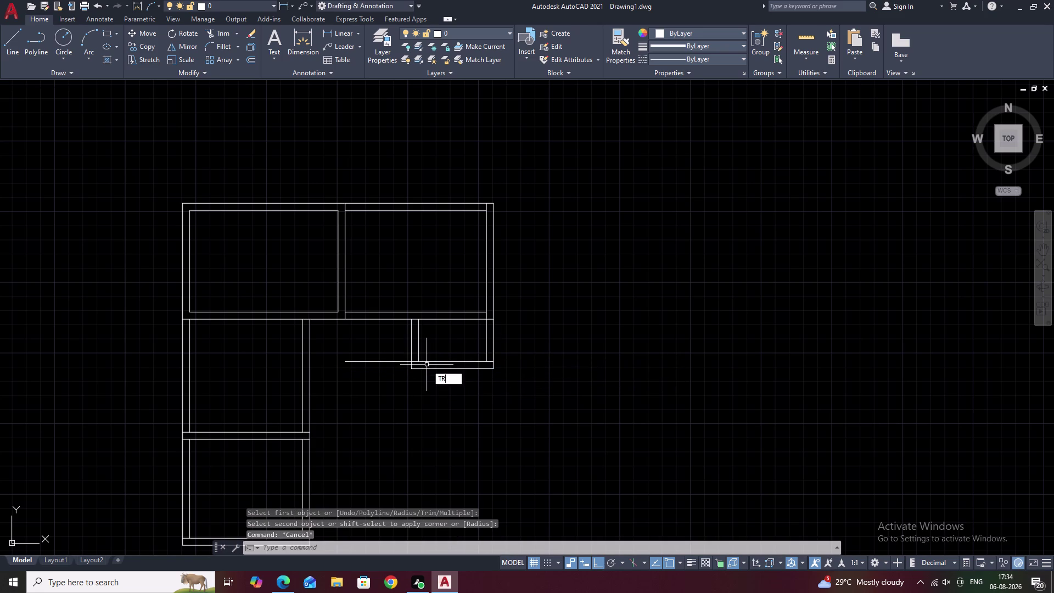
key(space)
drag(380, 354, 376, 388)
scroll(down, 3)
middle_drag(381, 391, 388, 368)
key(Escape)
Pan the plan to show empty space below the rooms.
scroll(up, 3)
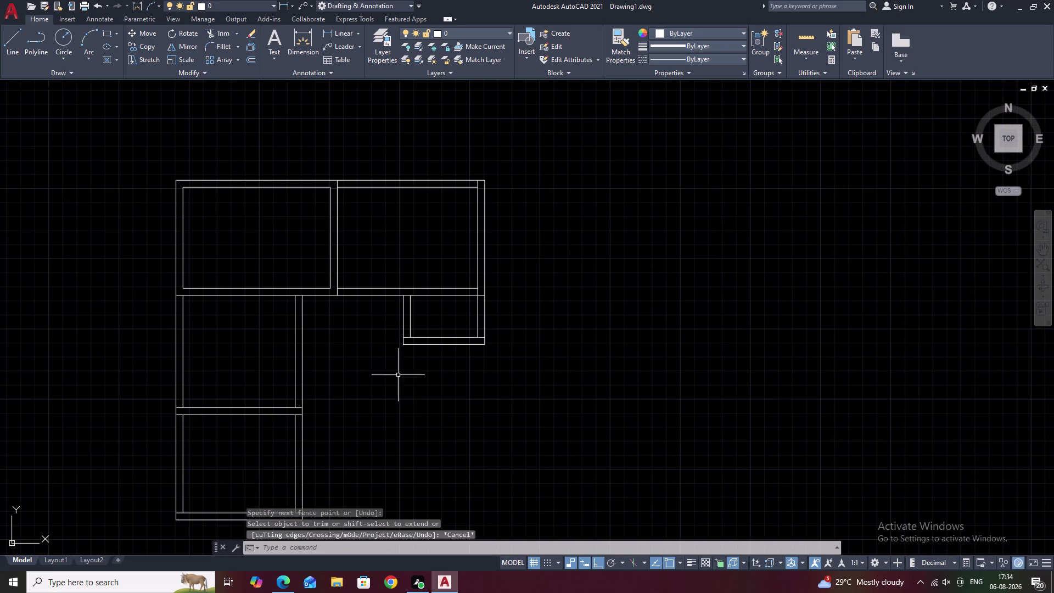
middle_drag(416, 390, 426, 341)
scroll(up, 3)
scroll(down, 3)
middle_drag(524, 329, 478, 360)
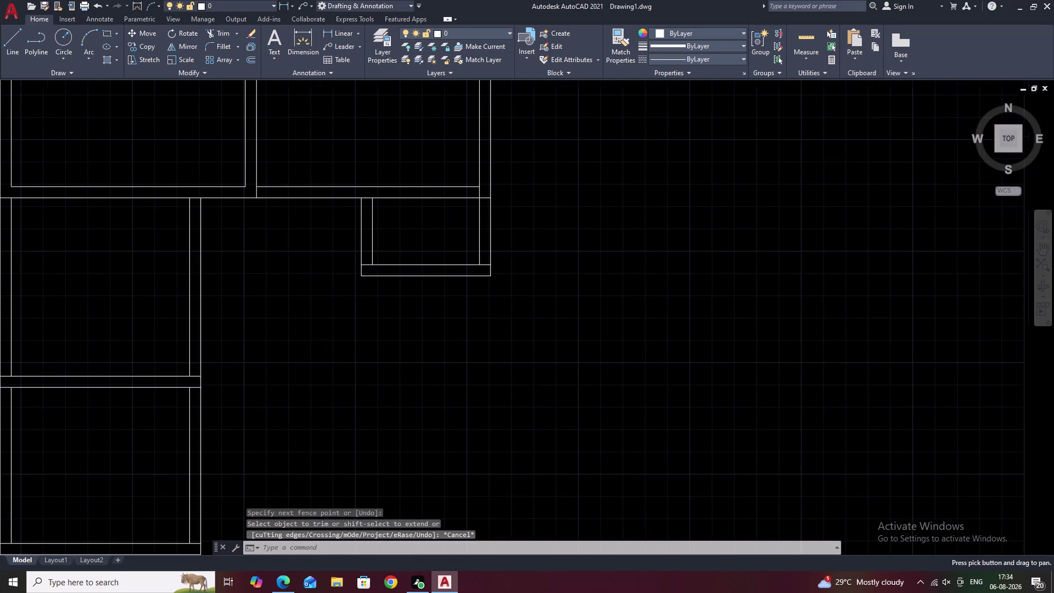
text(L)
key(space)
Draw a 1.2 vertical wall line from the small room's corner and double it 0.25 leftward.
click(492, 276)
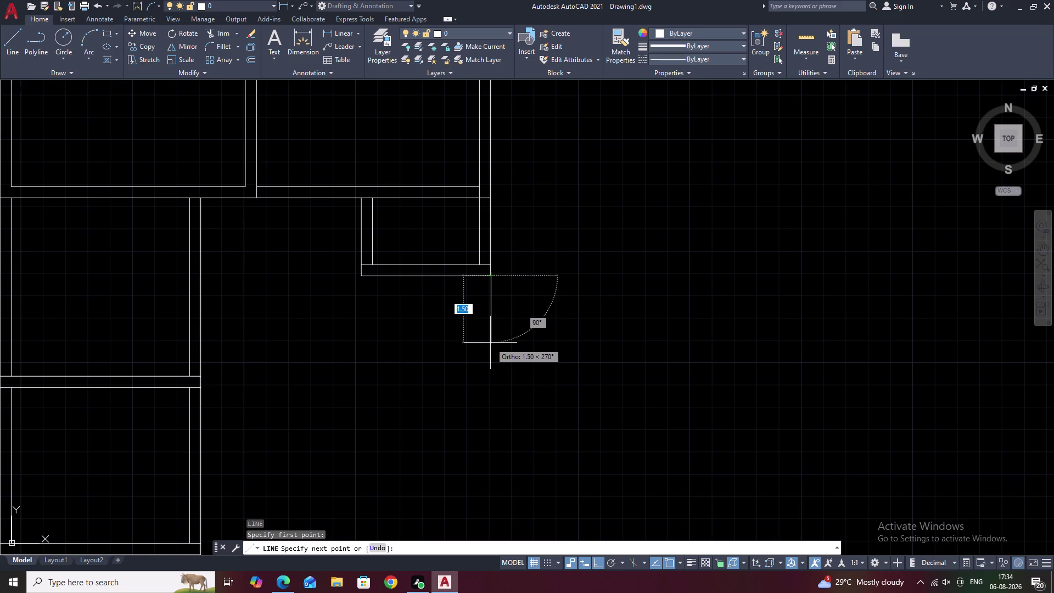
text(1.2)
key(space)
key(Escape)
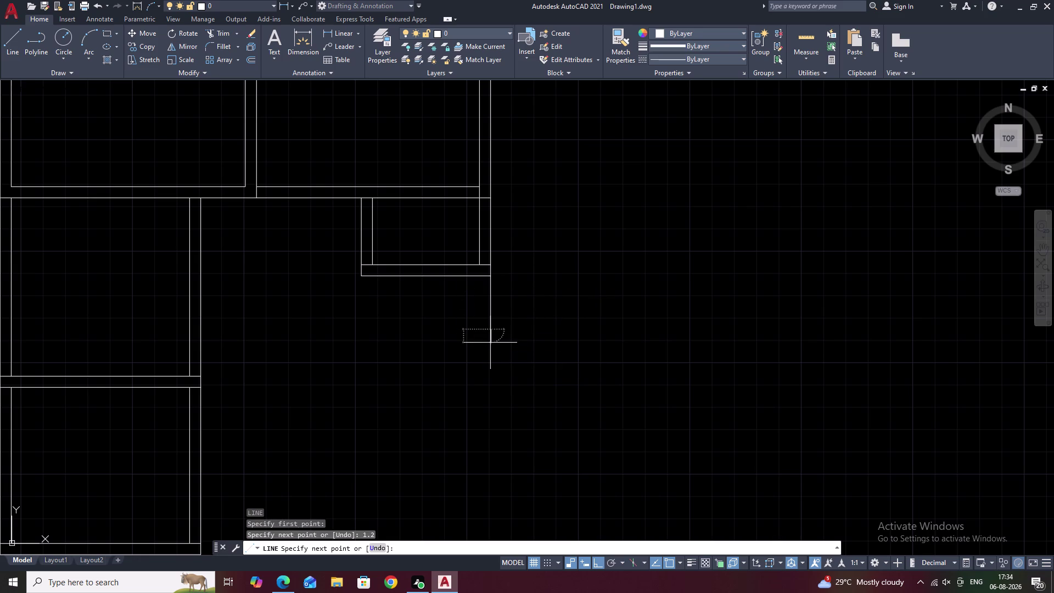
text(O)
key(space)
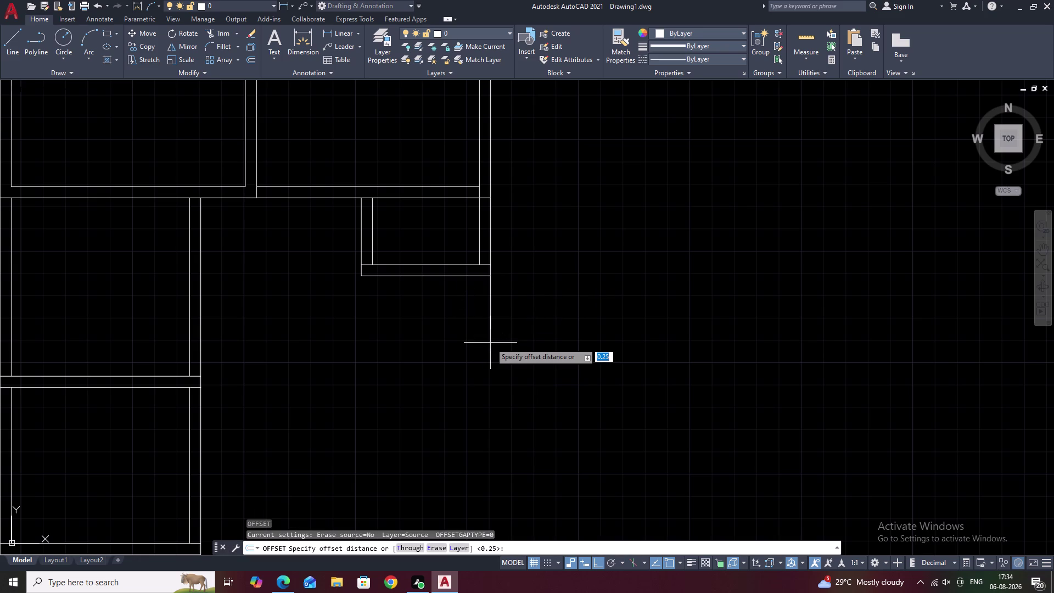
text(.25)
key(space)
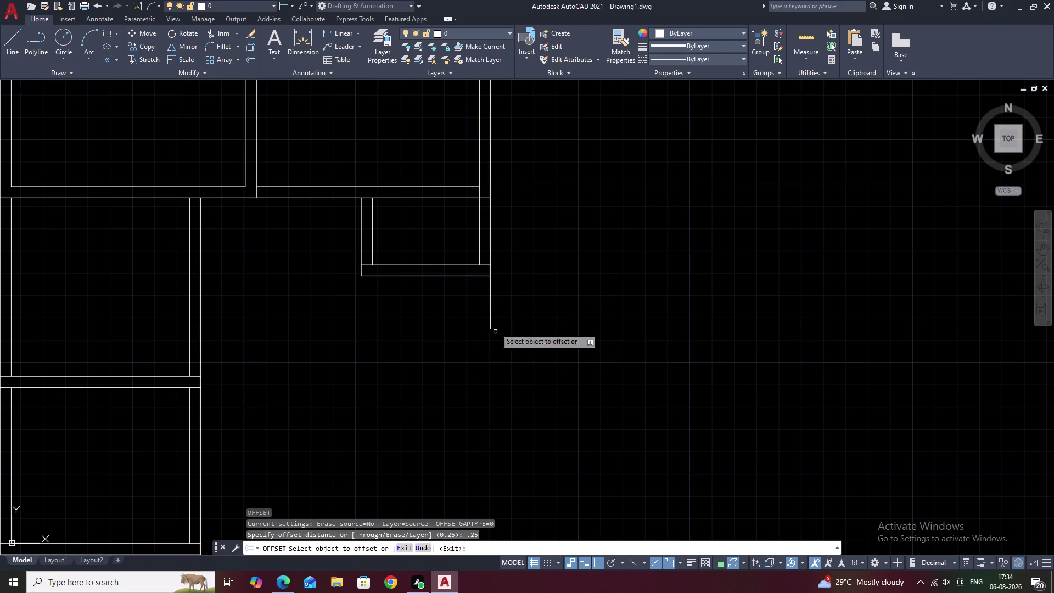
click(490, 305)
click(468, 308)
key(space)
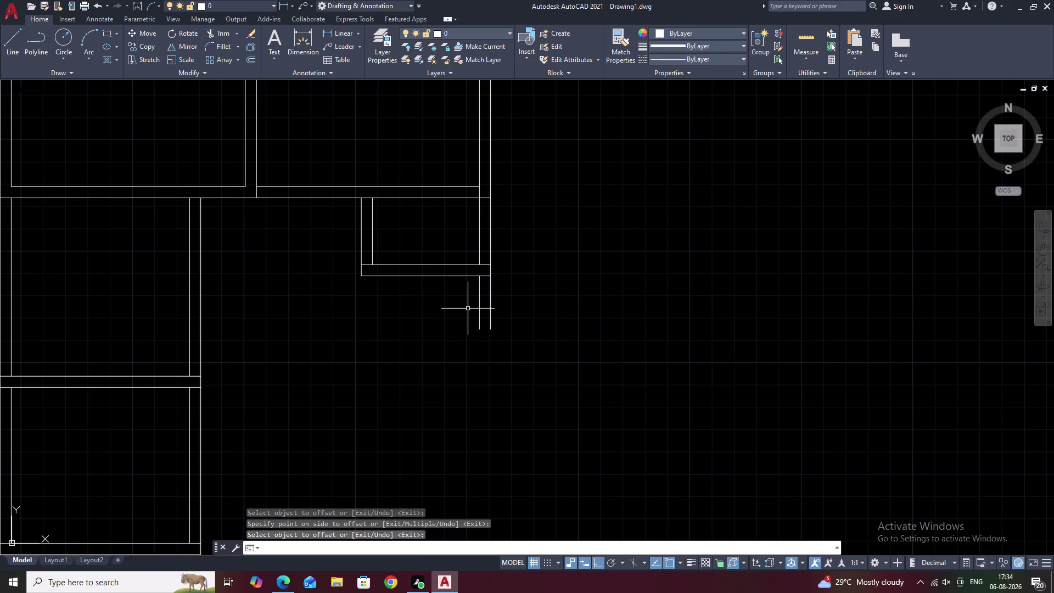
Offset the inner wall 1.2 to the left, then double that wall 0.25 further left.
key(space)
text(1.23)
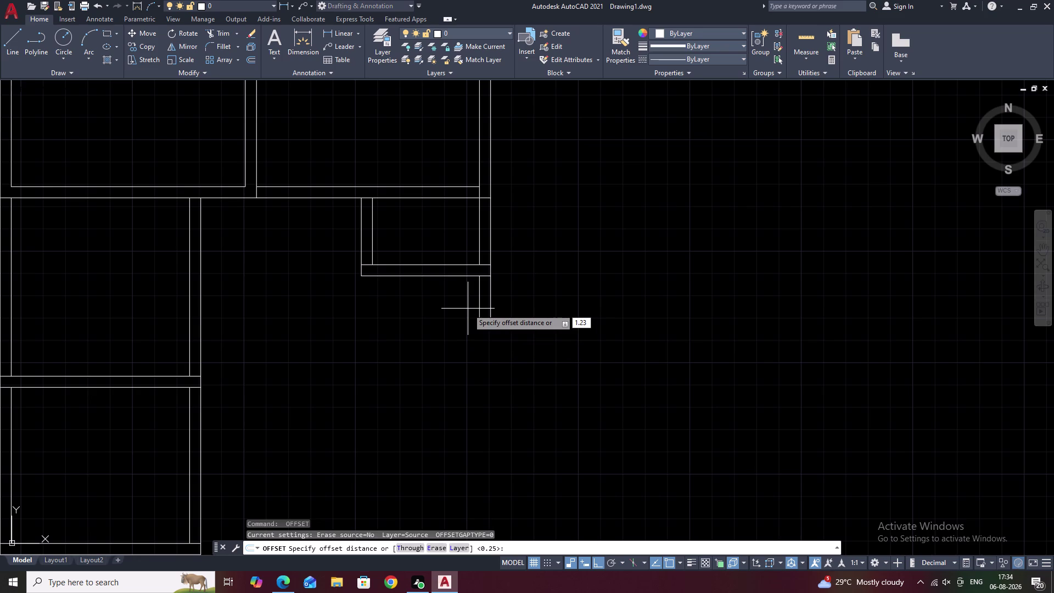
key(BackSpace)
key(space)
click(480, 302)
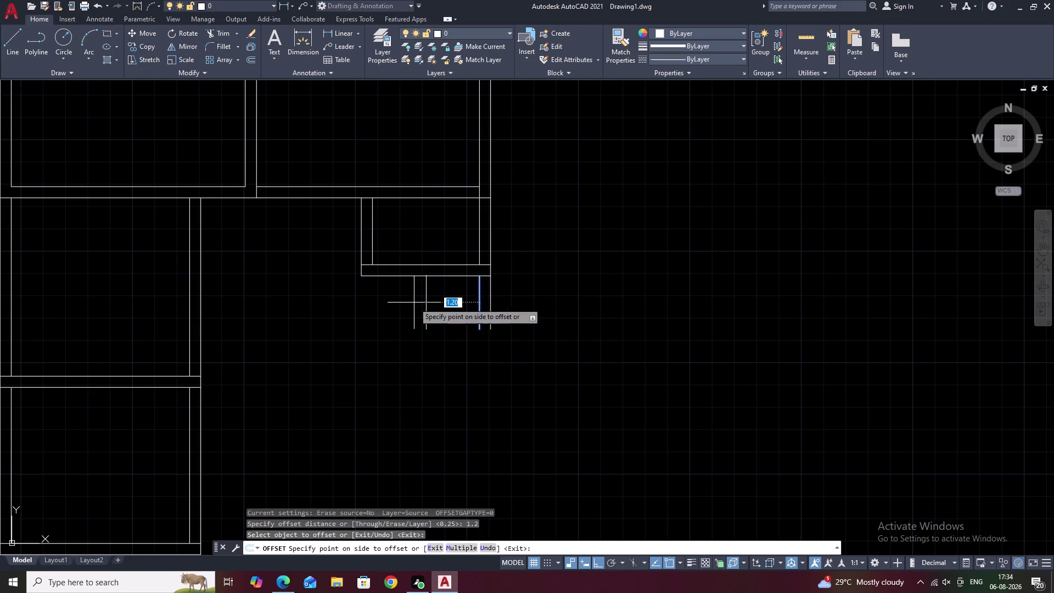
click(414, 303)
key(space)
key(space)
text(1)
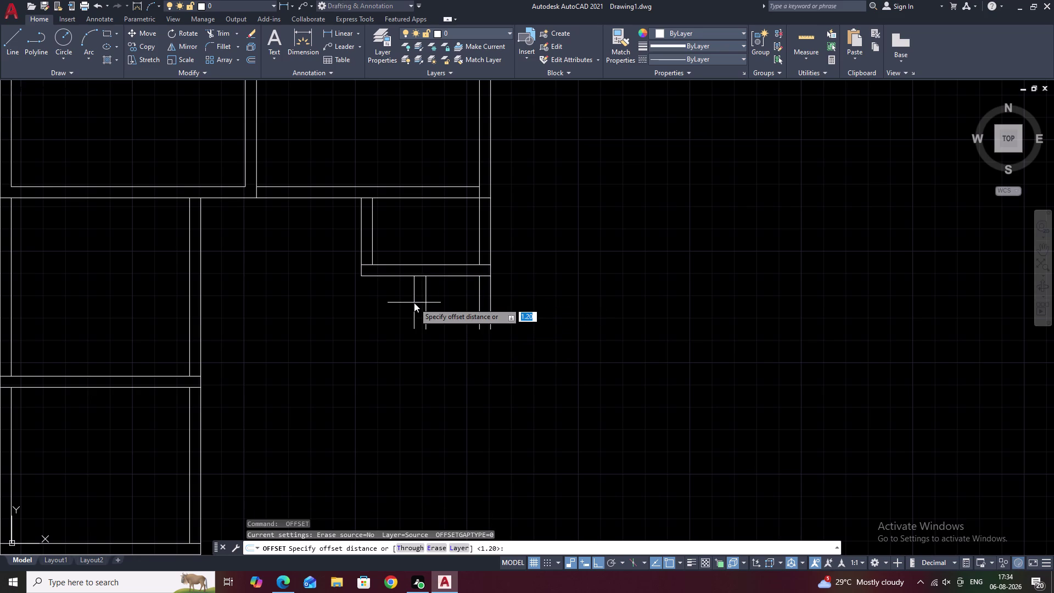
key(BackSpace)
text(.25)
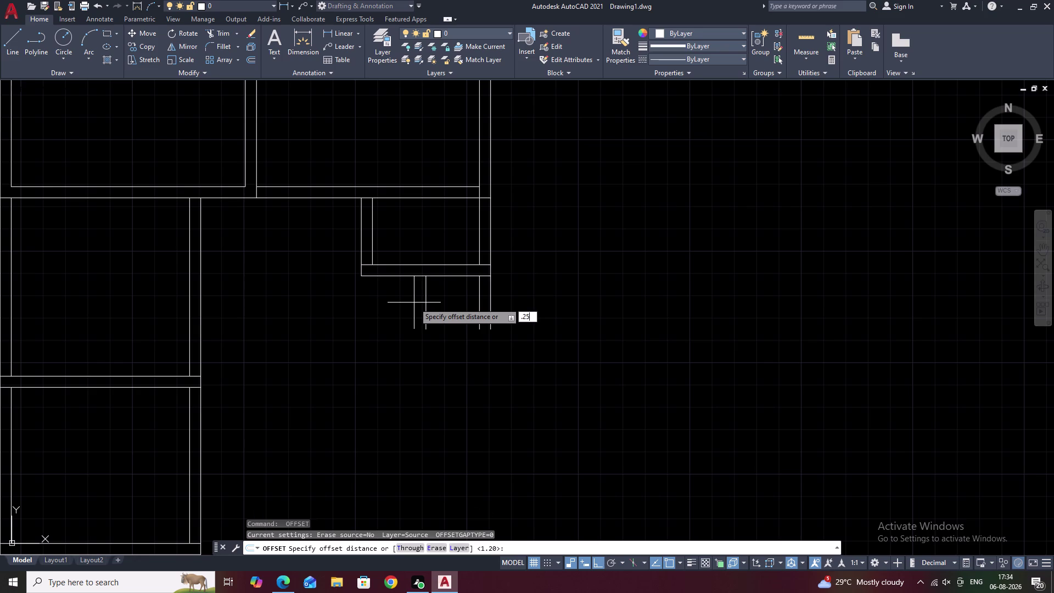
key(space)
click(426, 298)
click(394, 302)
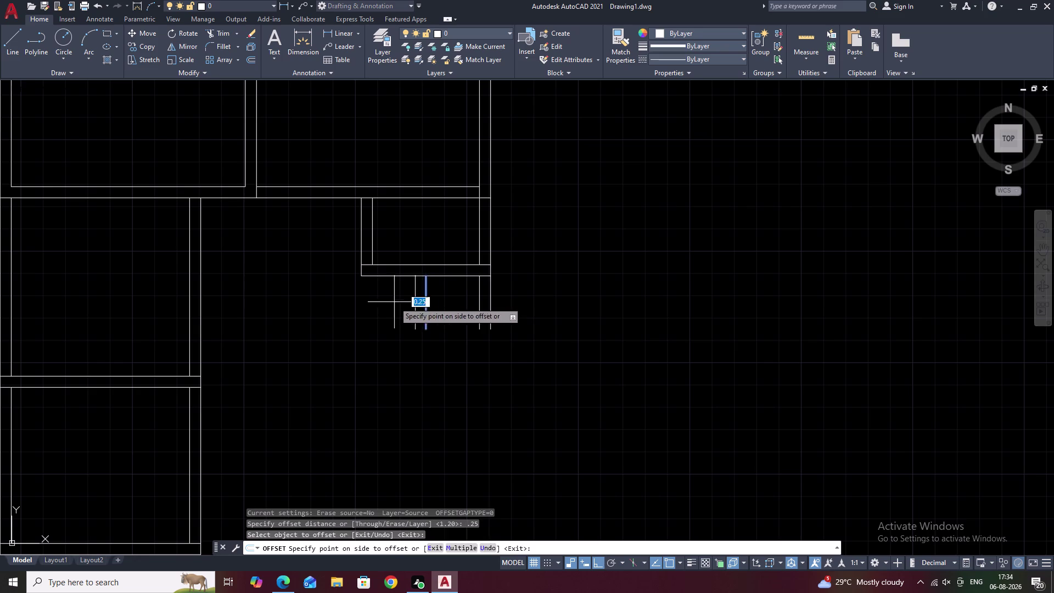
key(space)
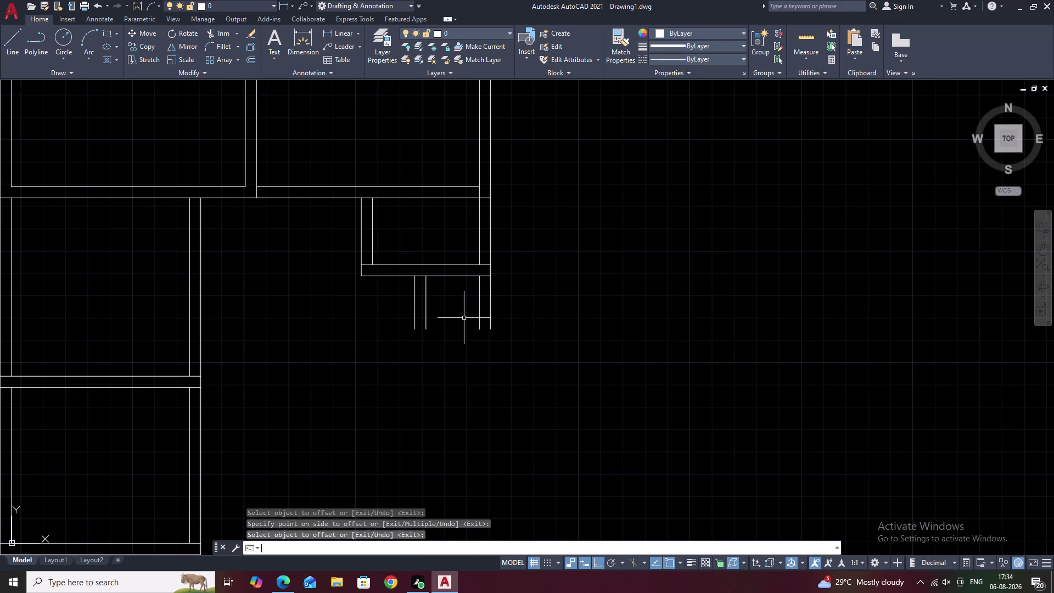
Offset a wall line 1.2 below the small room and double it 0.25 for the bottom wall.
key(space)
text(1.2)
key(space)
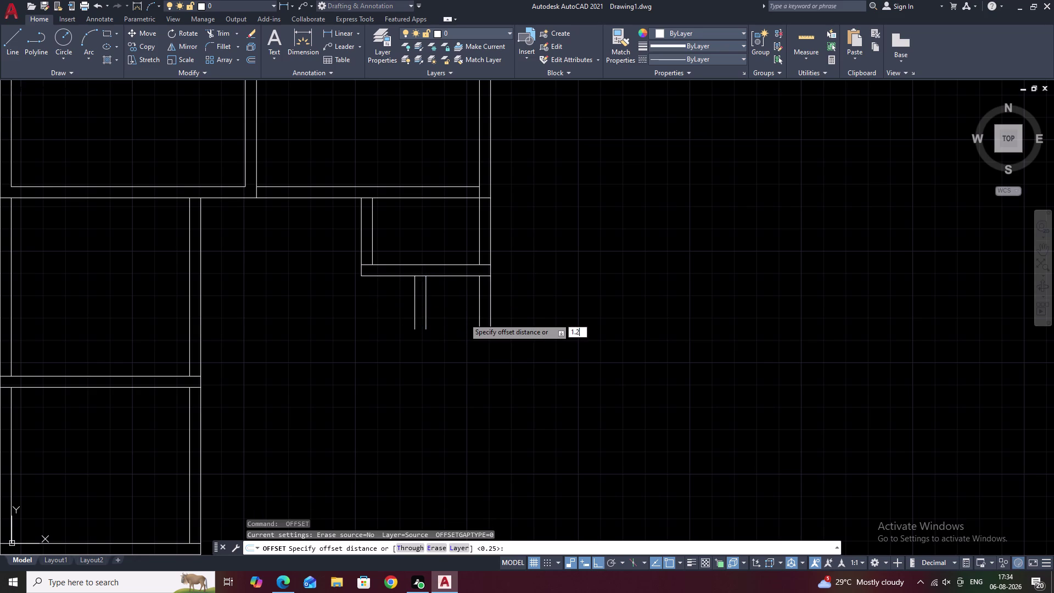
click(460, 276)
click(451, 321)
key(space)
key(space)
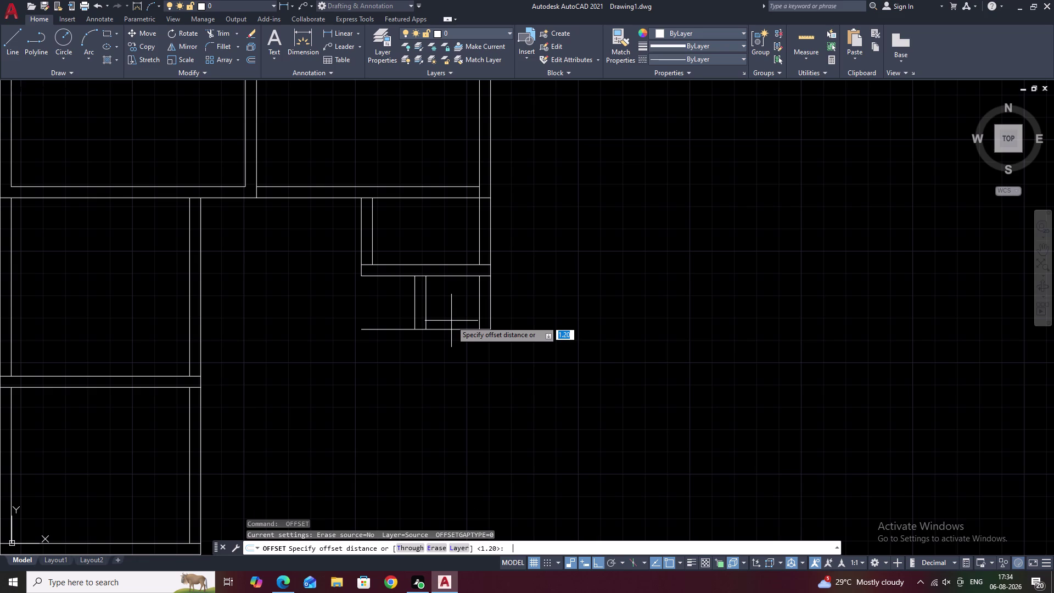
text(.25)
key(space)
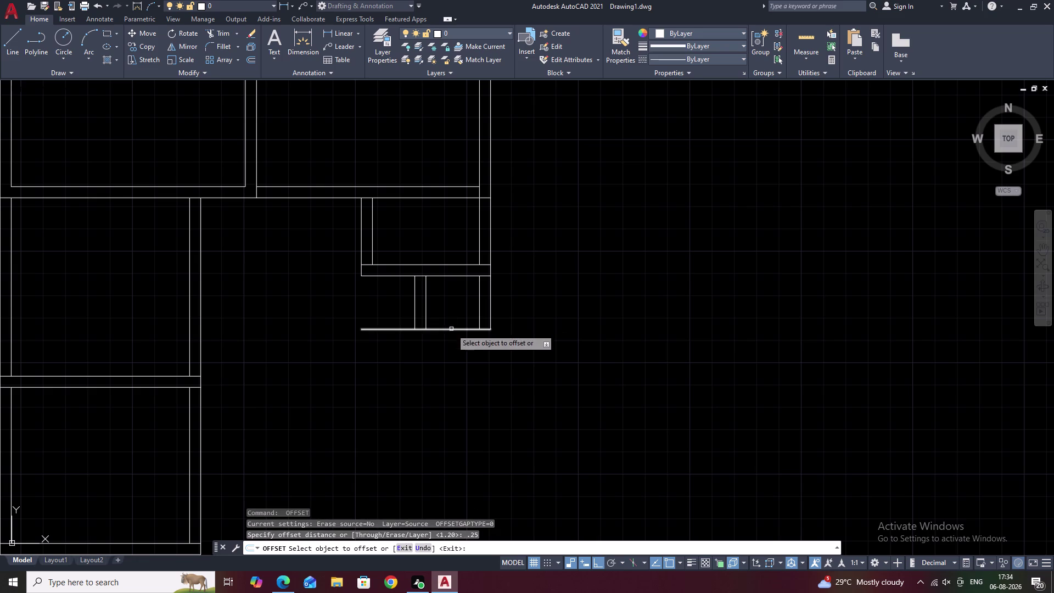
click(451, 329)
click(450, 361)
key(Escape)
Fillet both bottom wall corners closed with radius 0, then start Trim for the stray ends.
text(F)
key(space)
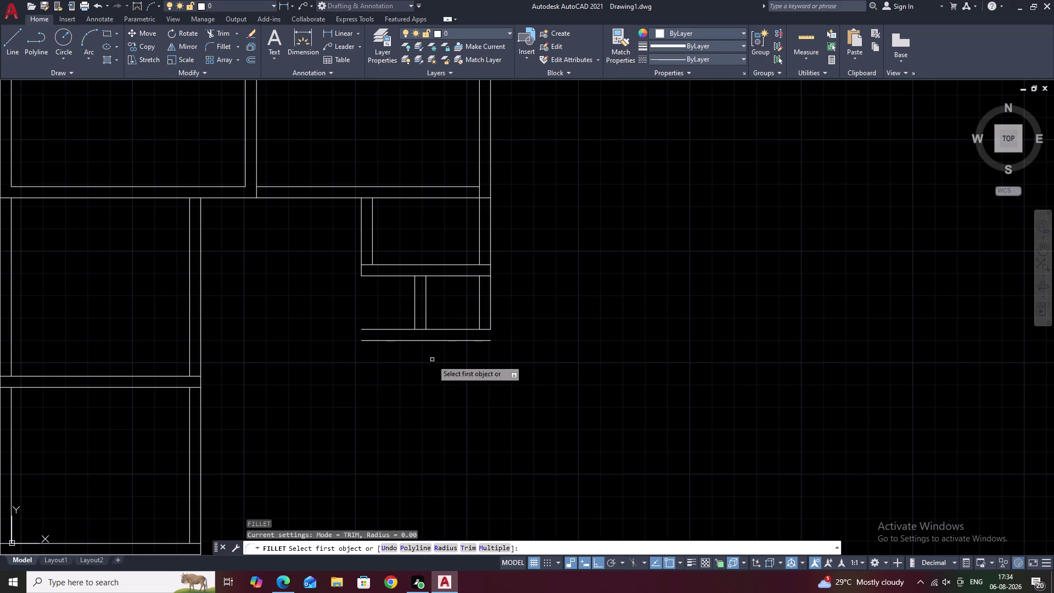
click(423, 342)
click(415, 321)
key(space)
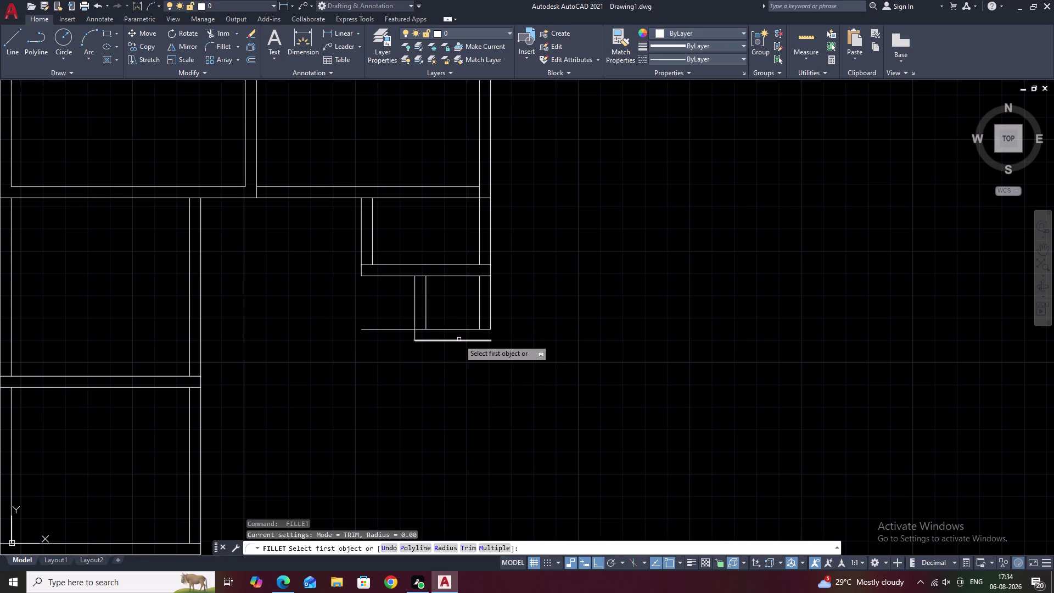
click(460, 342)
click(490, 317)
key(Escape)
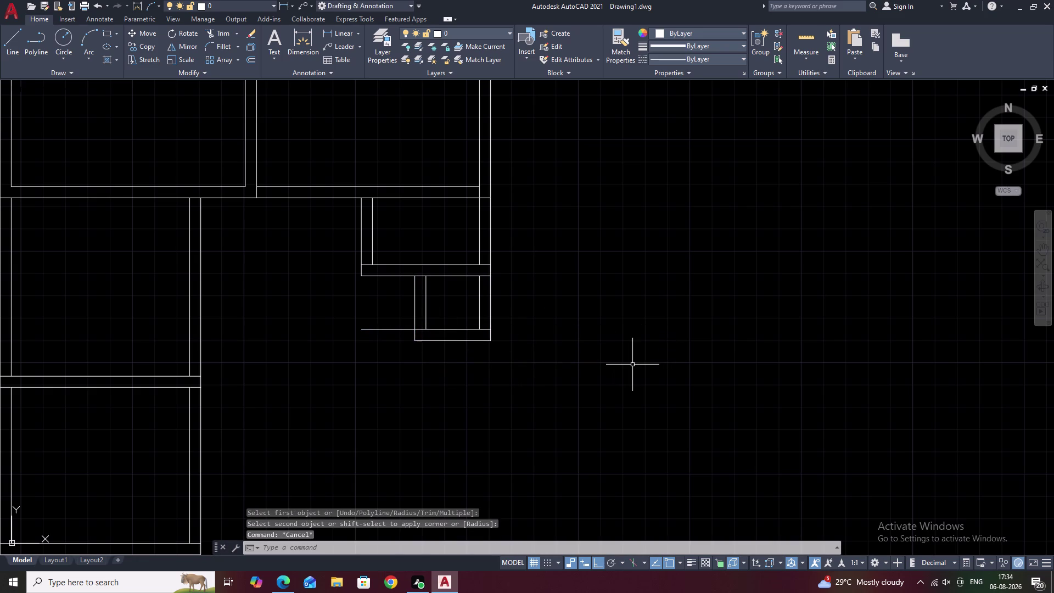
text(TR)
key(space)
drag(397, 303, 397, 354)
scroll(down, 3)
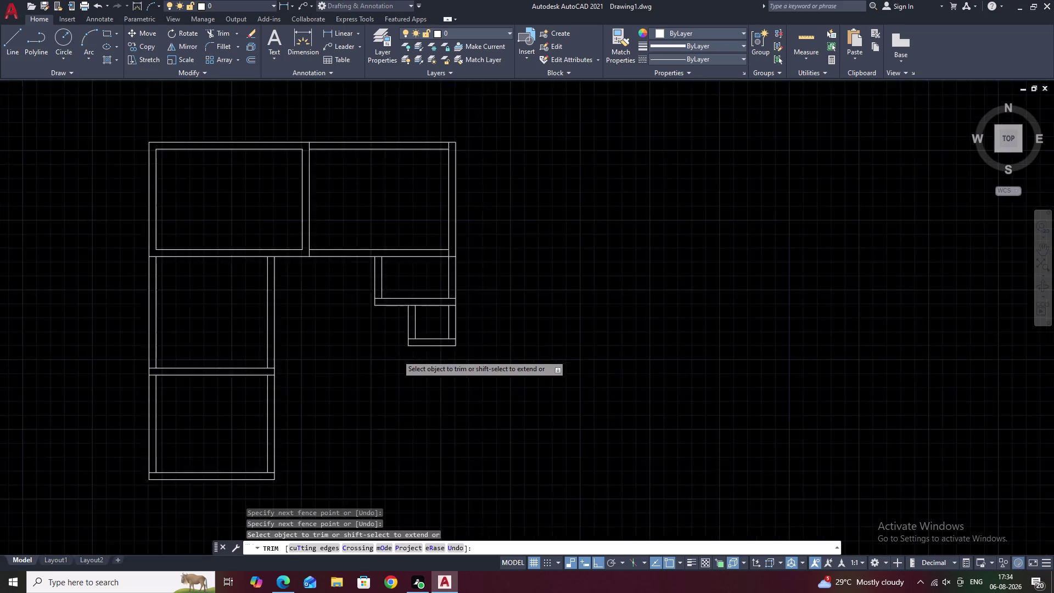
middle_drag(421, 364, 441, 321)
scroll(up, 3)
click(813, 40)
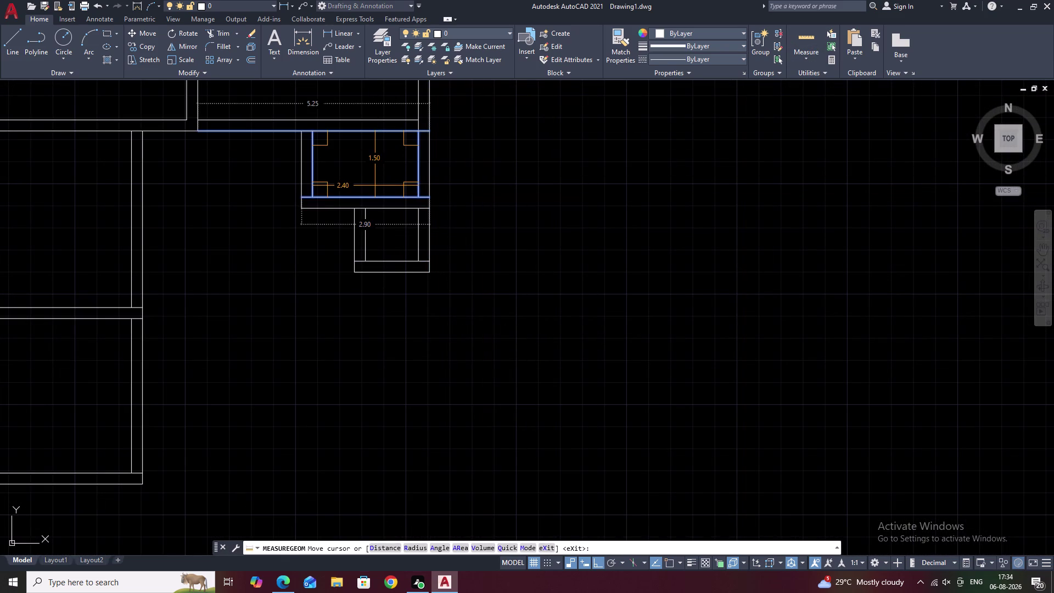
key(Escape)
scroll(down, 3)
middle_drag(423, 246, 440, 175)
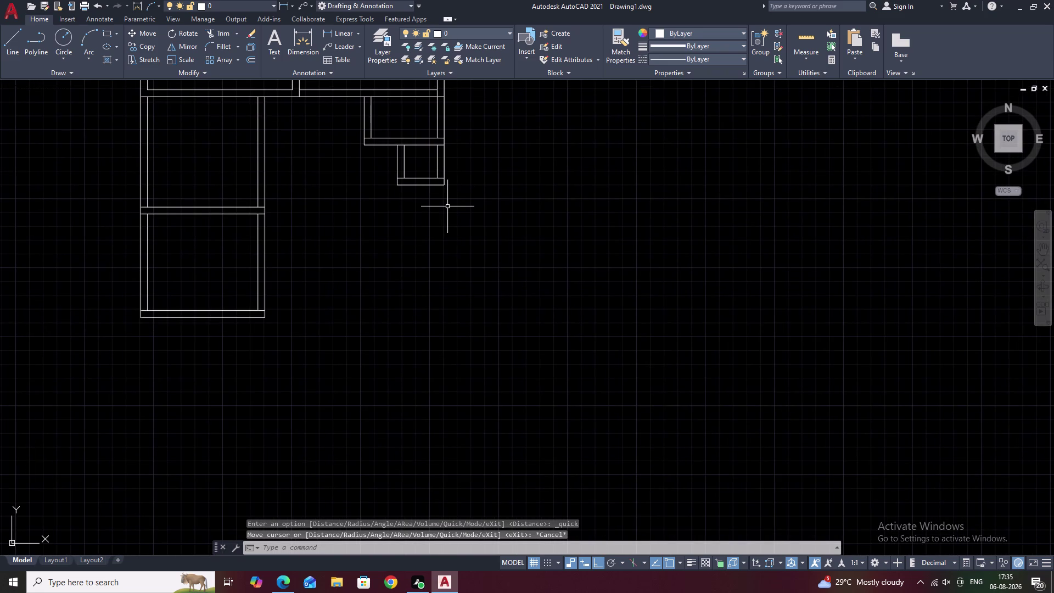
text(L)
key(space)
scroll(up, 3)
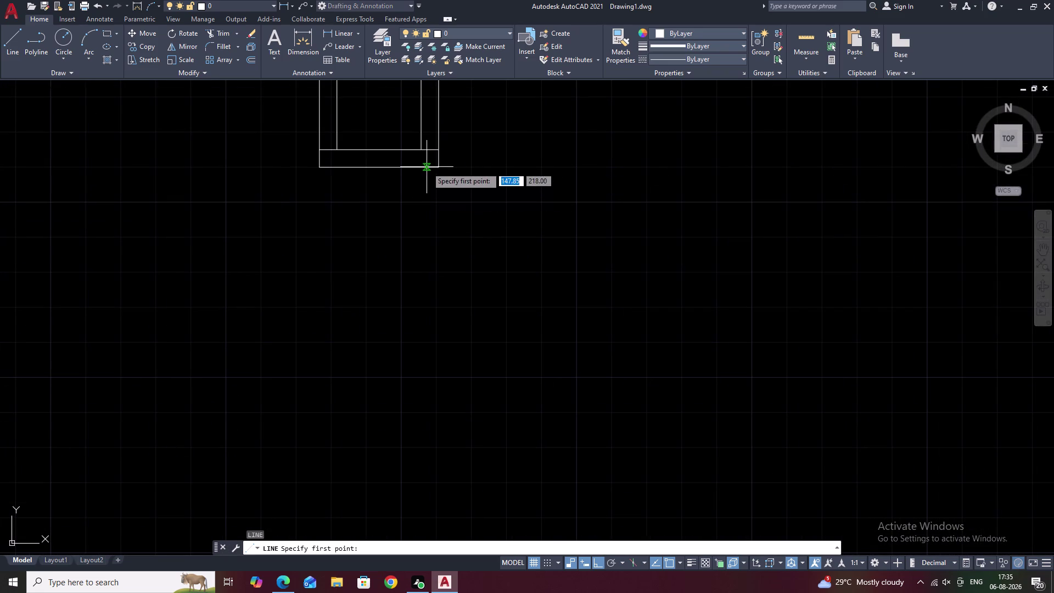
Draw a 1.2 vertical wall line down from the small room's corner and offset it 0.25 left.
click(439, 168)
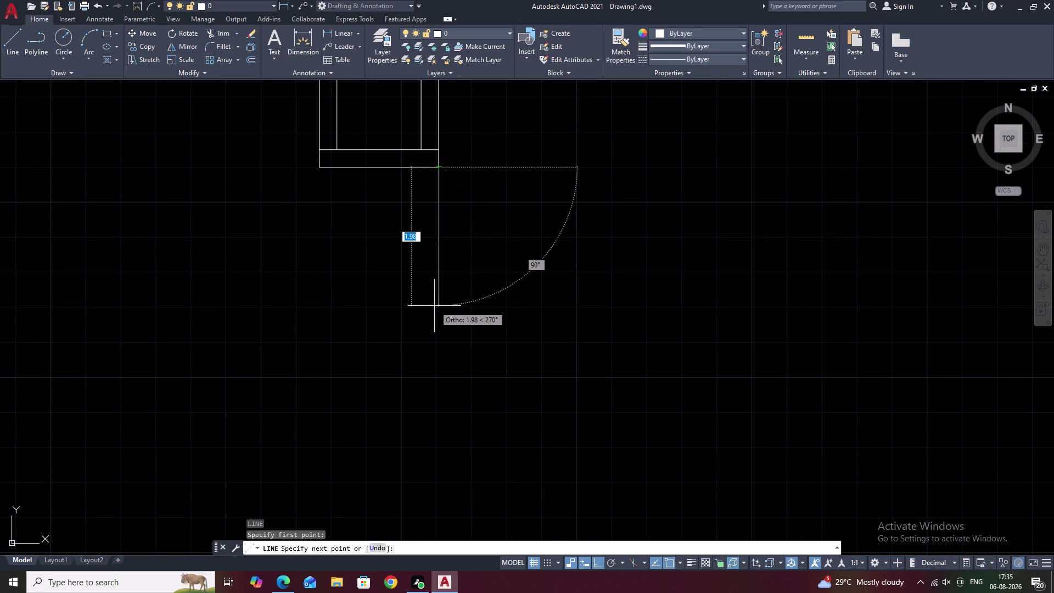
text(1.2)
key(space)
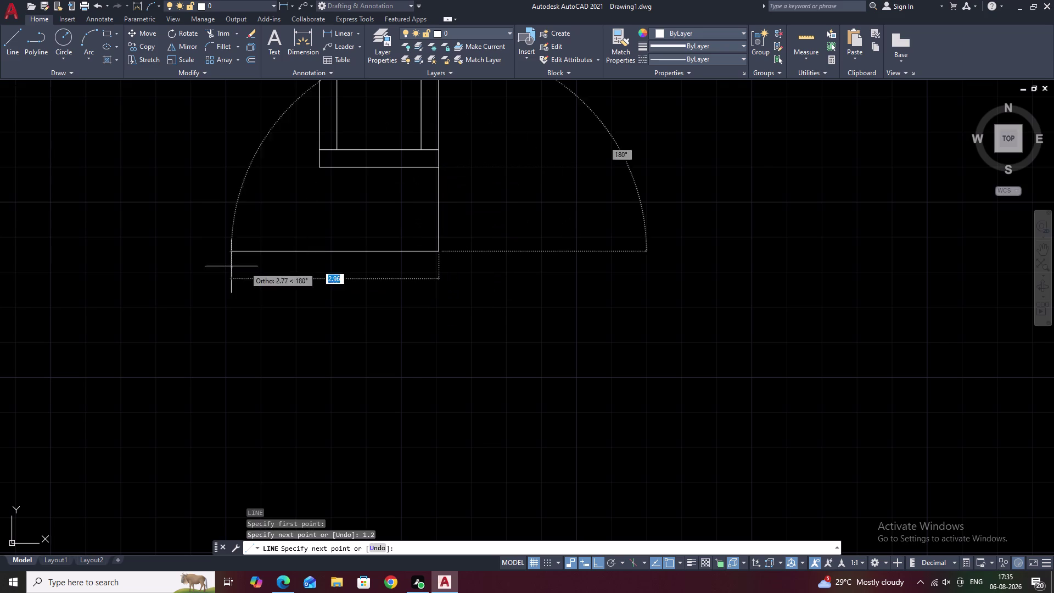
key(Escape)
text(O .)
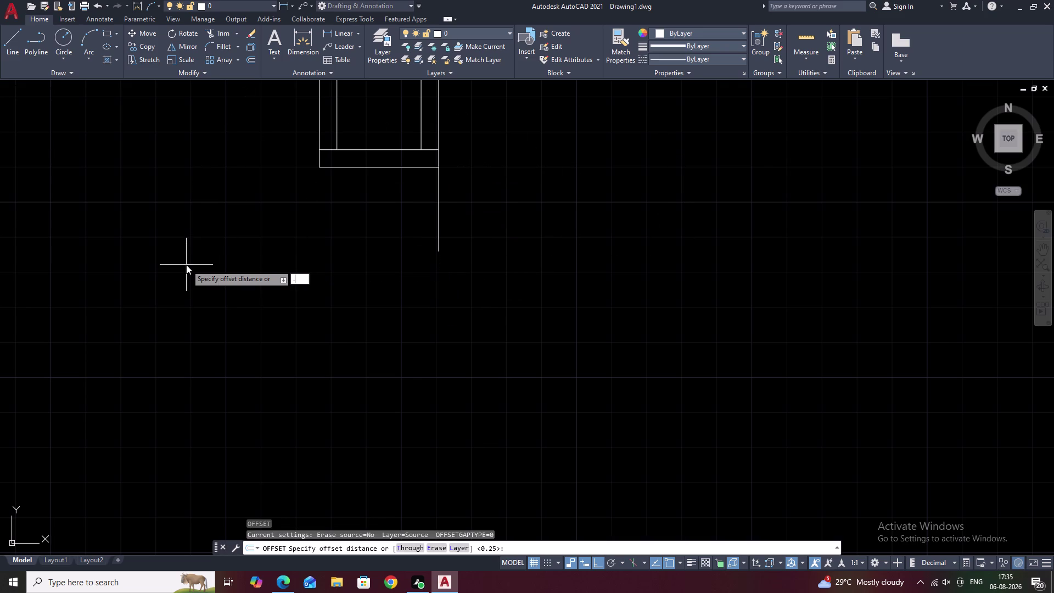
text(25)
key(space)
click(439, 208)
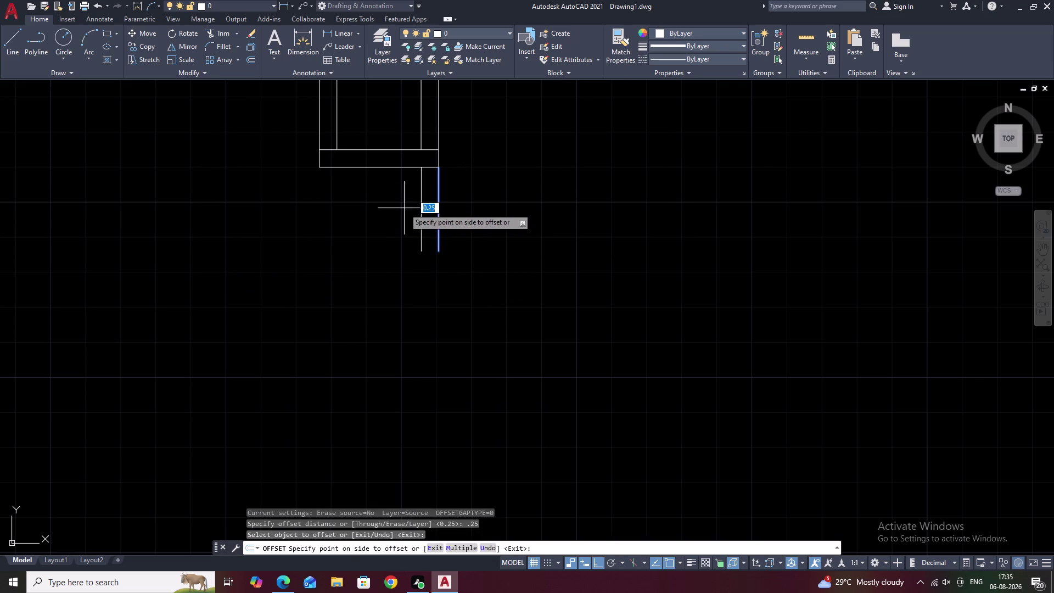
click(404, 208)
key(space)
Offset the inner wall line 2.4 to the left for the far wall.
key(space)
text(2)
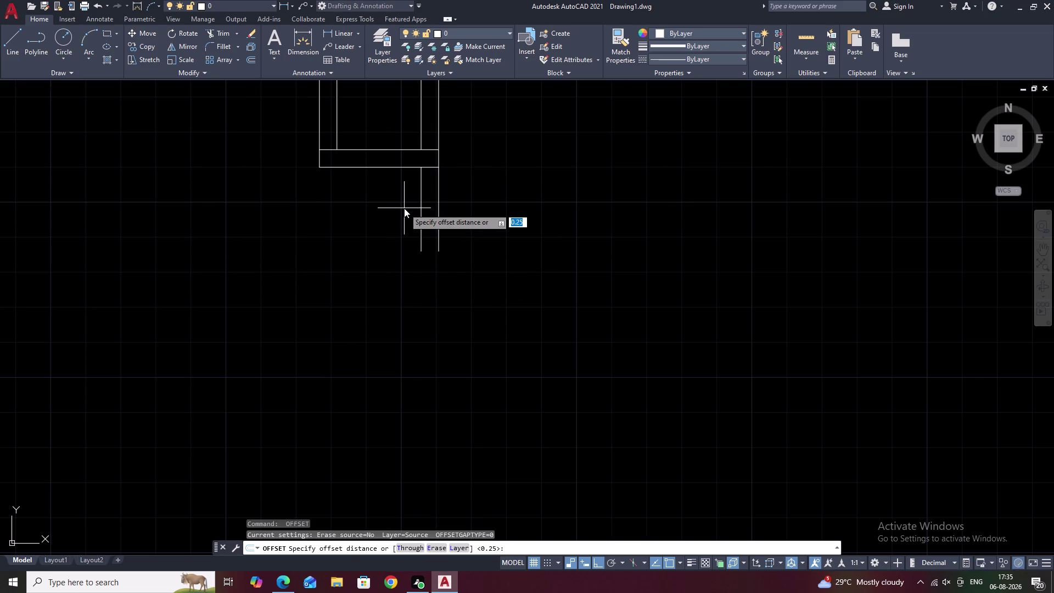
text(.)
key(4)
key(space)
click(422, 201)
click(289, 204)
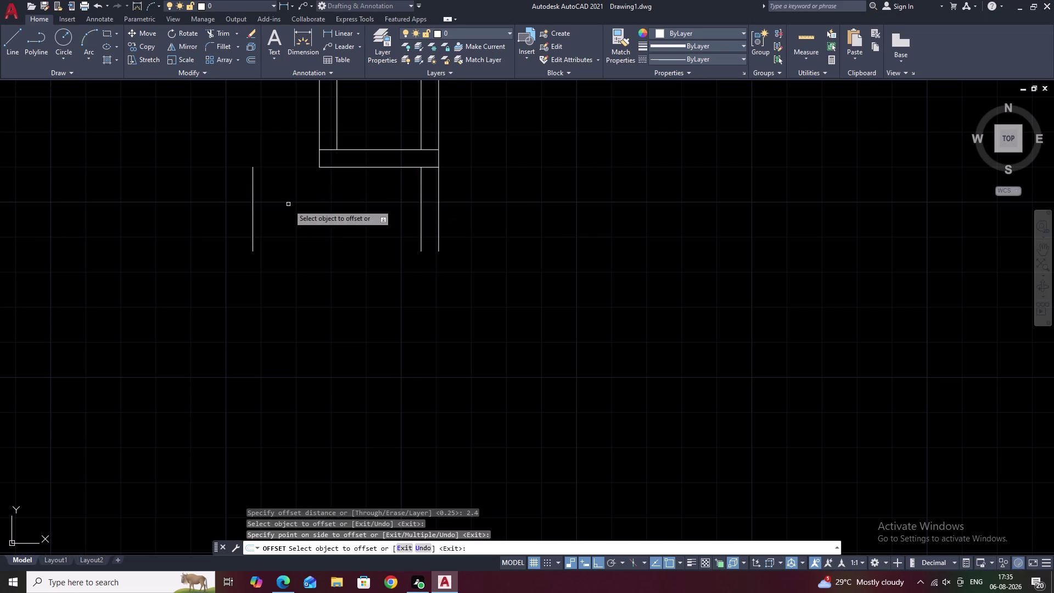
key(space)
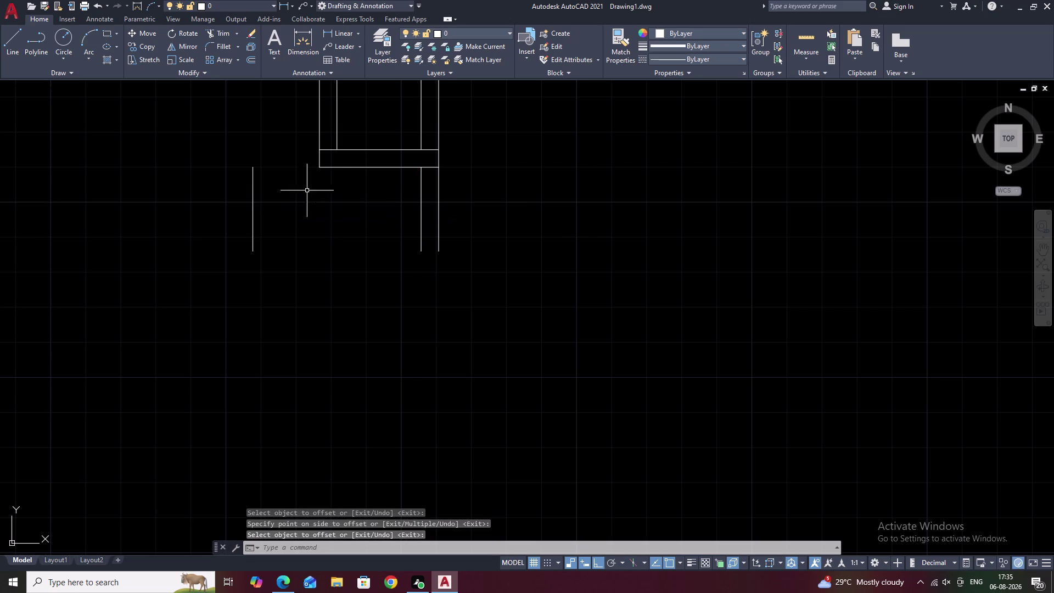
Draw a line connecting the left wall top to the small room's corner.
text(L)
key(space)
key(space)
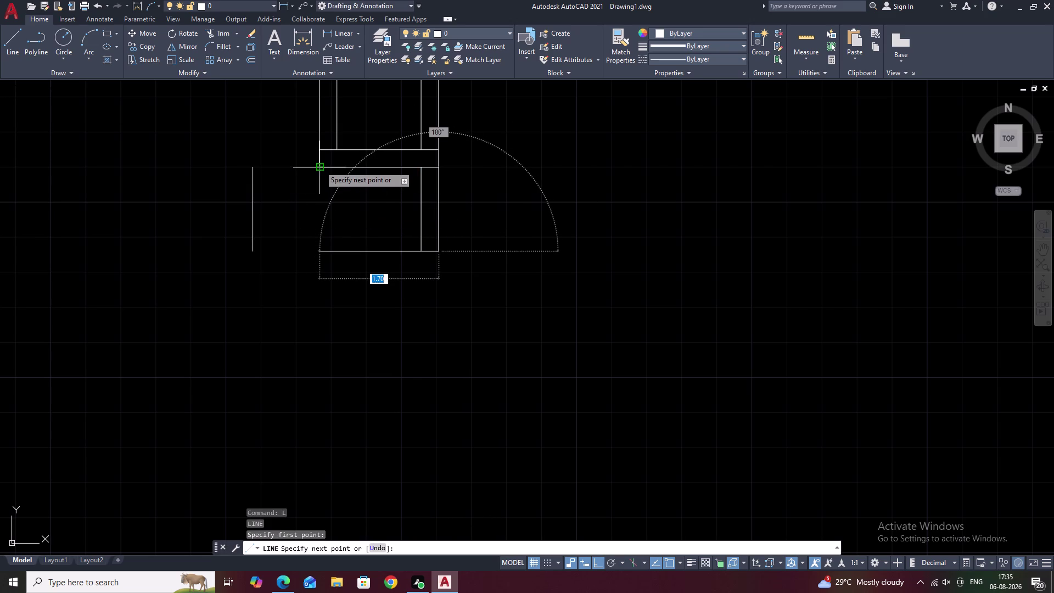
key(Escape)
key(space)
click(321, 166)
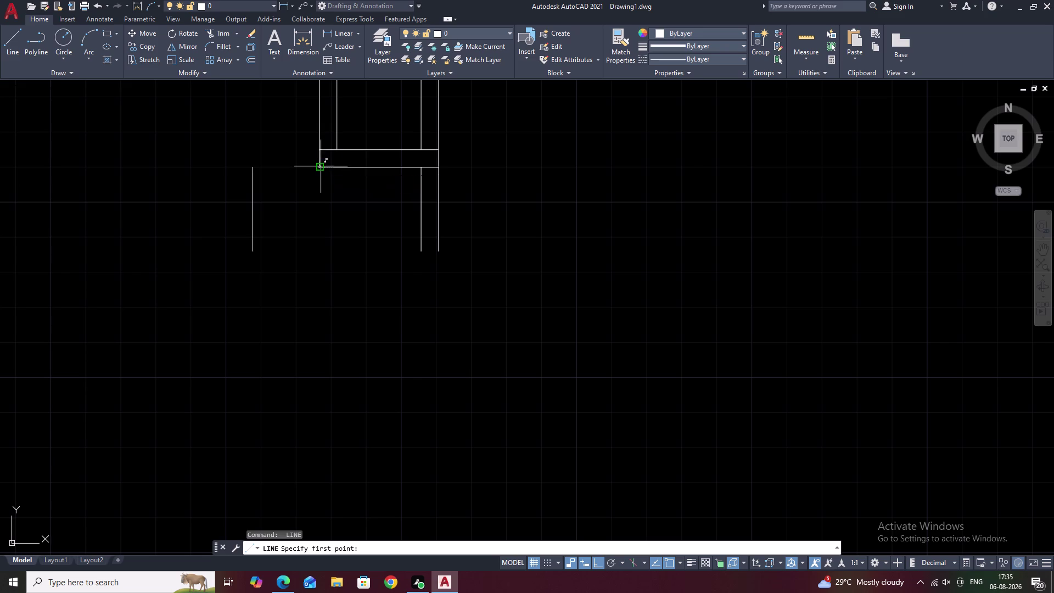
click(252, 166)
key(space)
key(Escape)
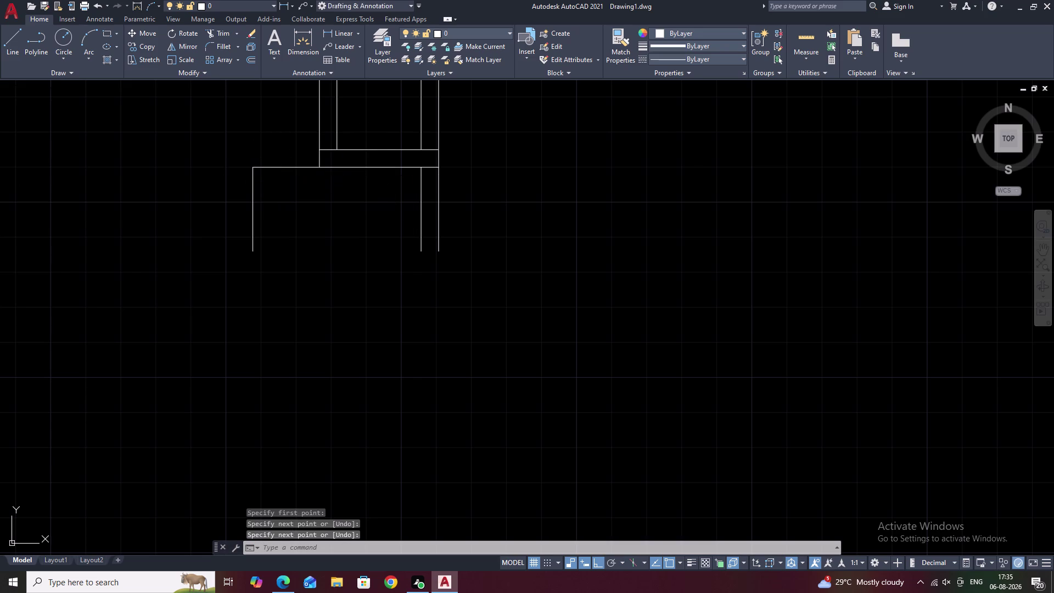
Join the two horizontal top wall lines into a single line.
text(O)
key(space)
key(Escape)
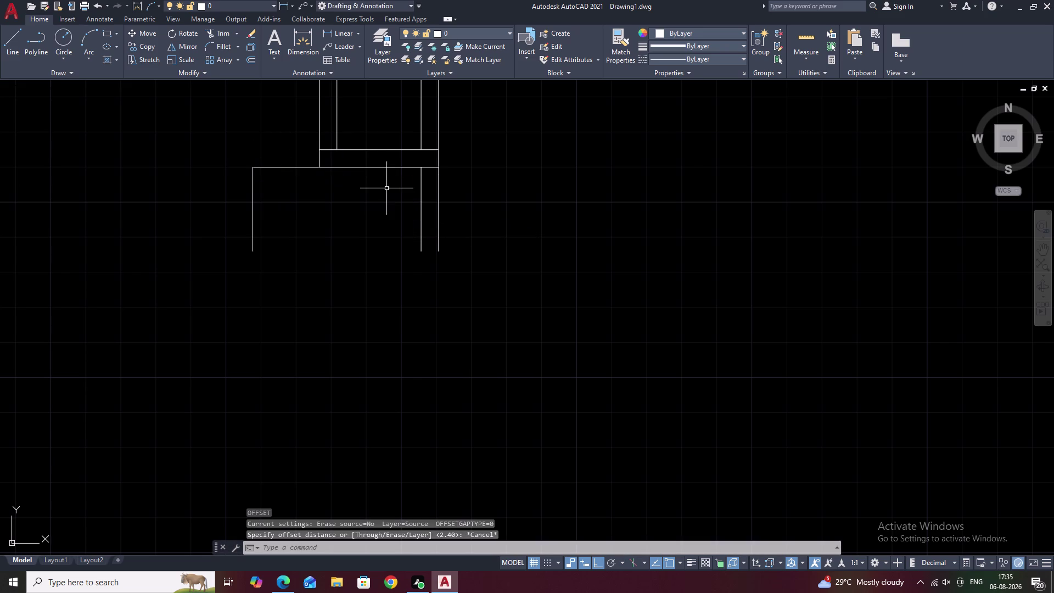
click(382, 167)
click(282, 165)
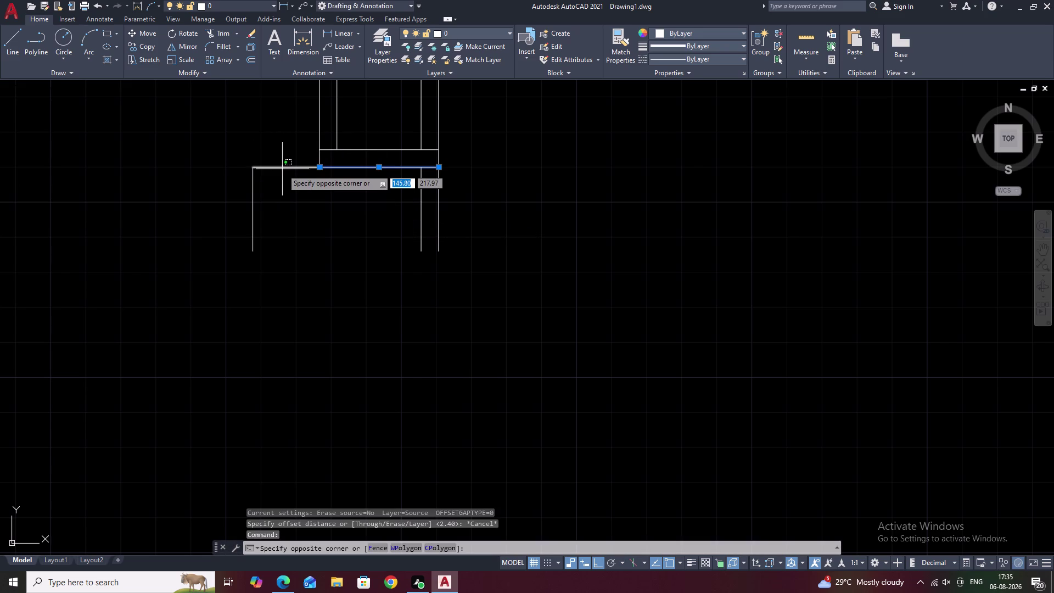
click(283, 169)
text(J)
key(space)
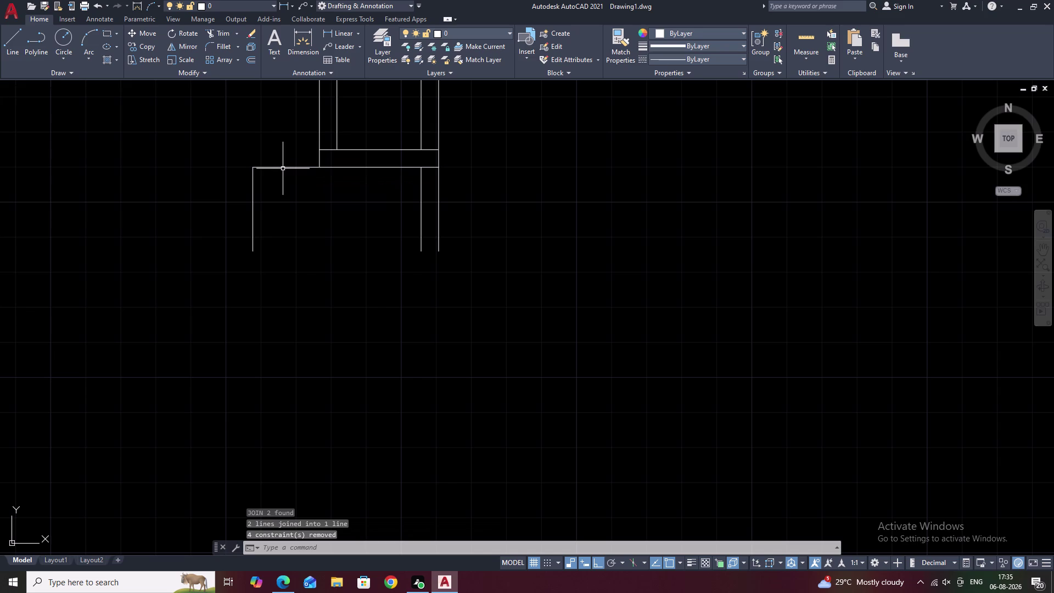
click(352, 167)
key(Escape)
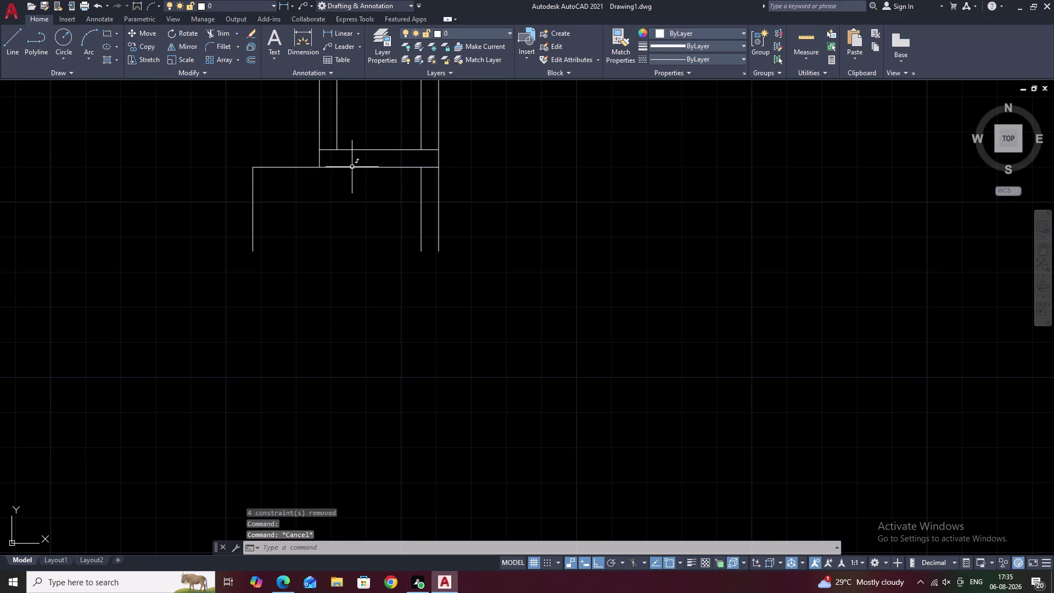
Offset the joined top wall line 1.2 downward as the room's bottom edge.
text(O)
key(space)
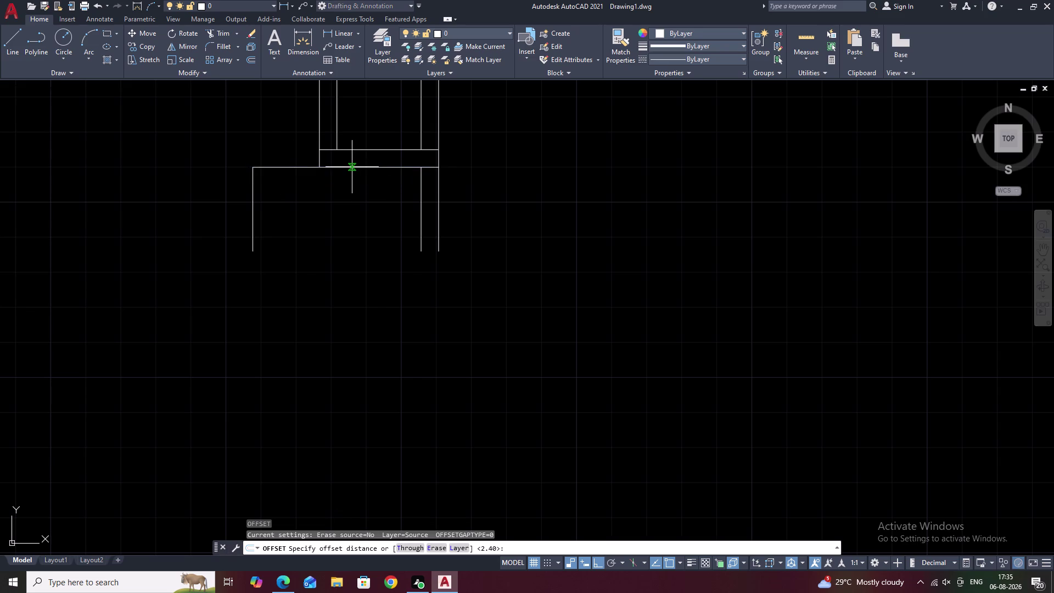
text(1.2)
key(space)
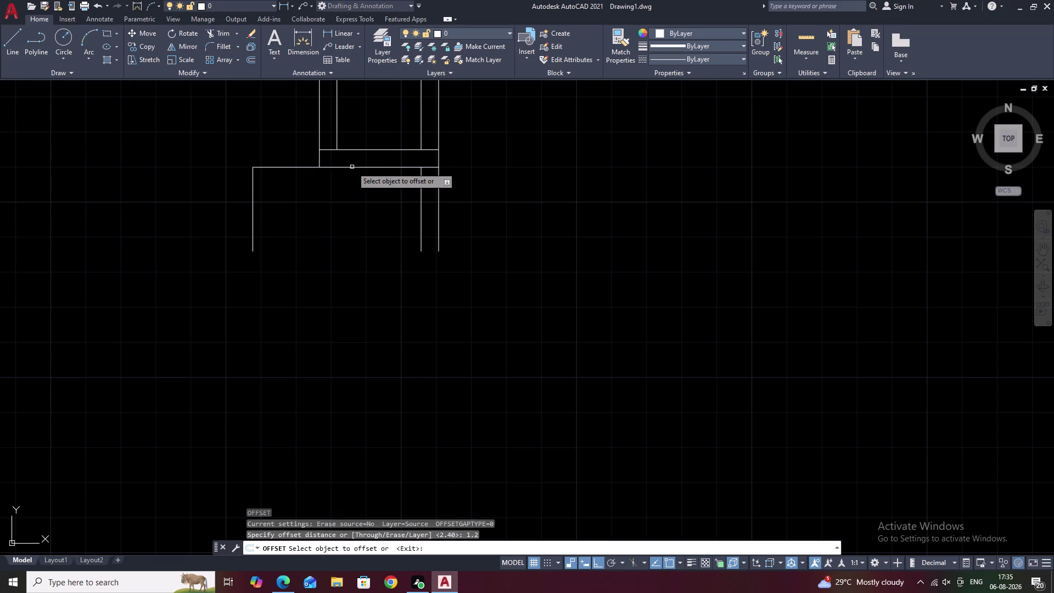
click(352, 167)
click(352, 235)
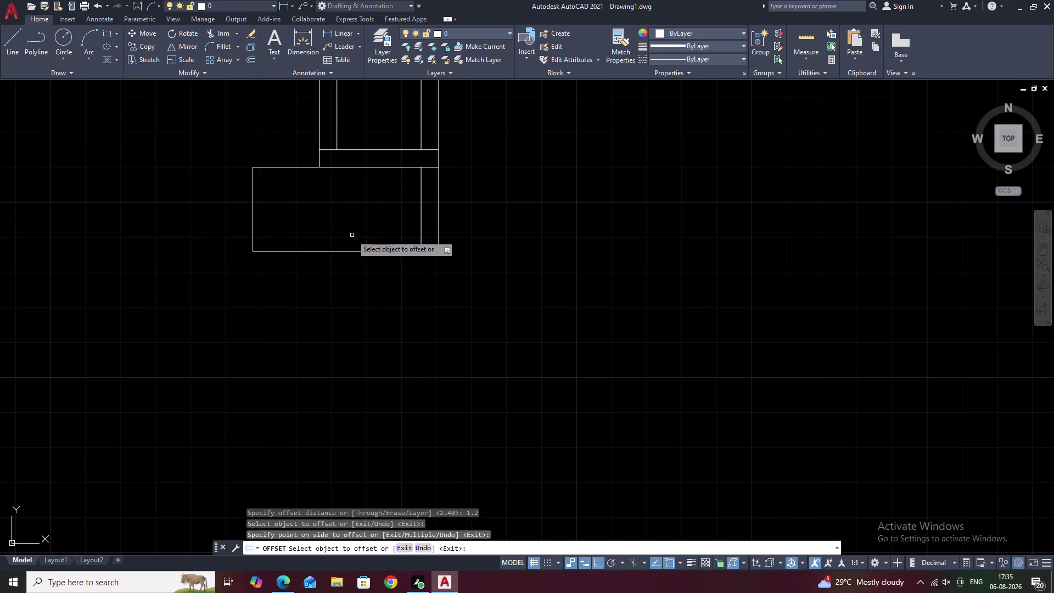